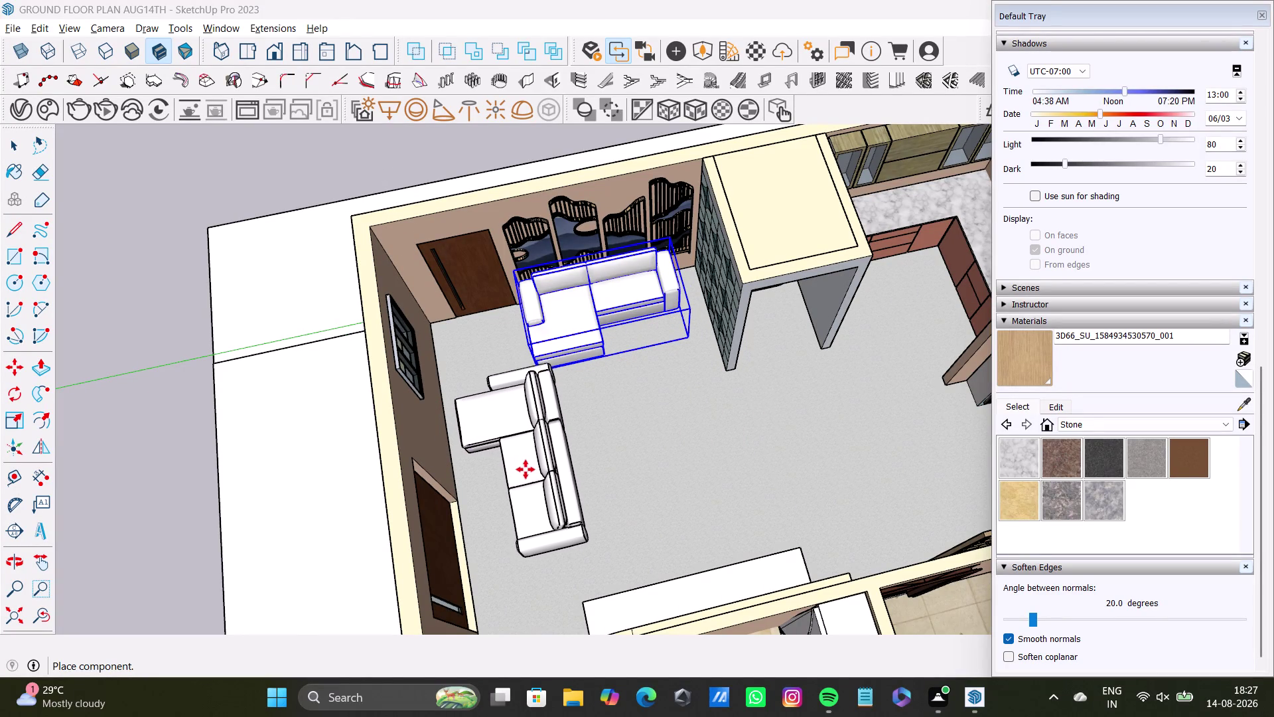
Stop placing sofa copies and select the L-shaped sofa on the left.
click(535, 474)
key(space)
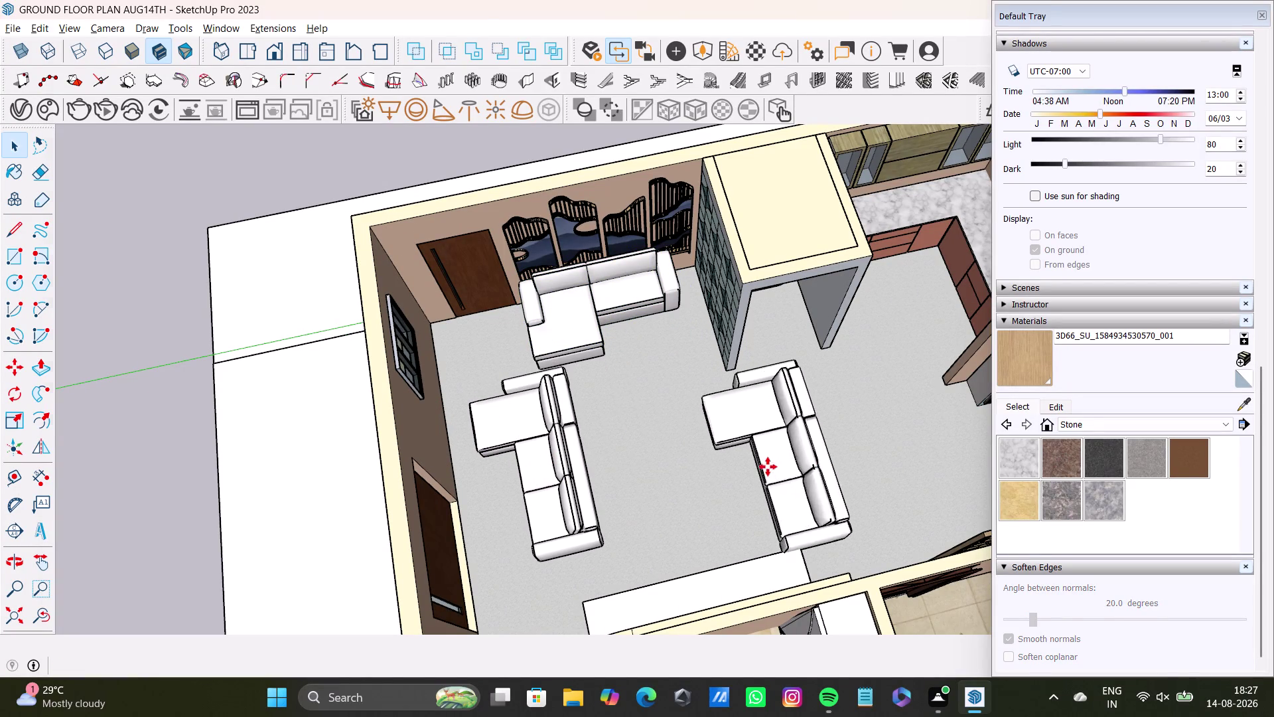
click(369, 16)
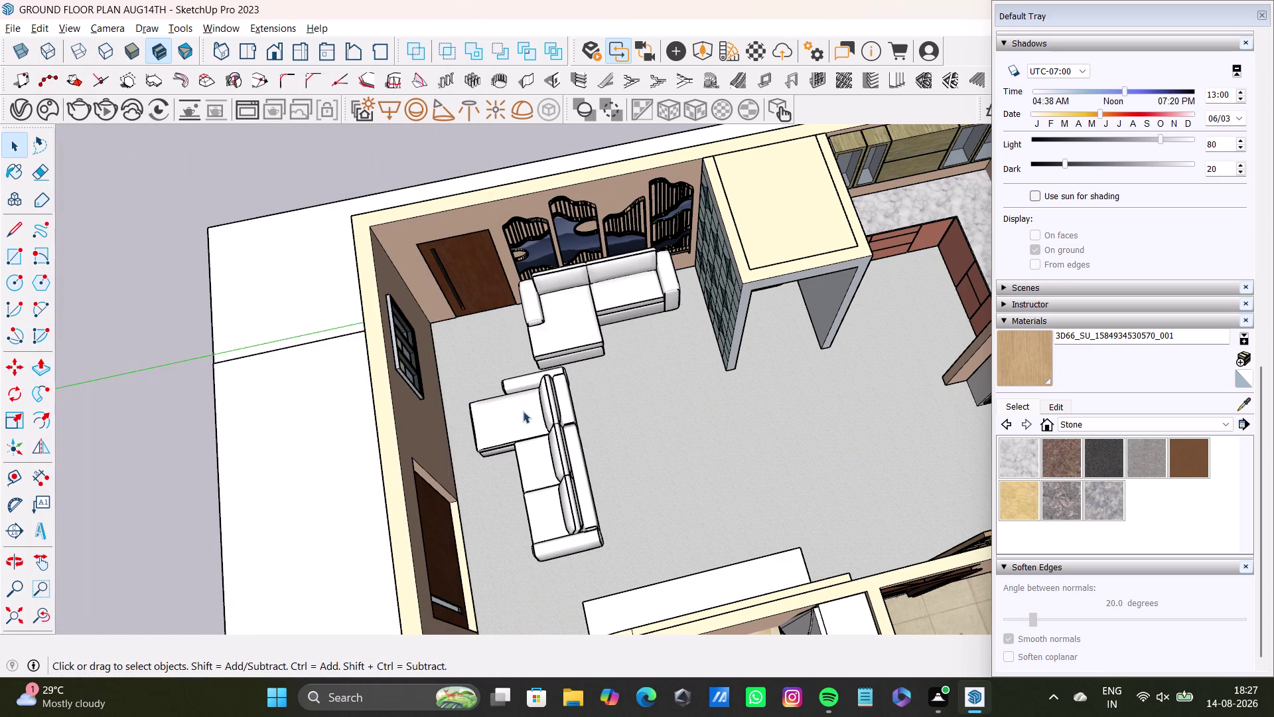
click(559, 436)
key(w)
scroll(up, 3)
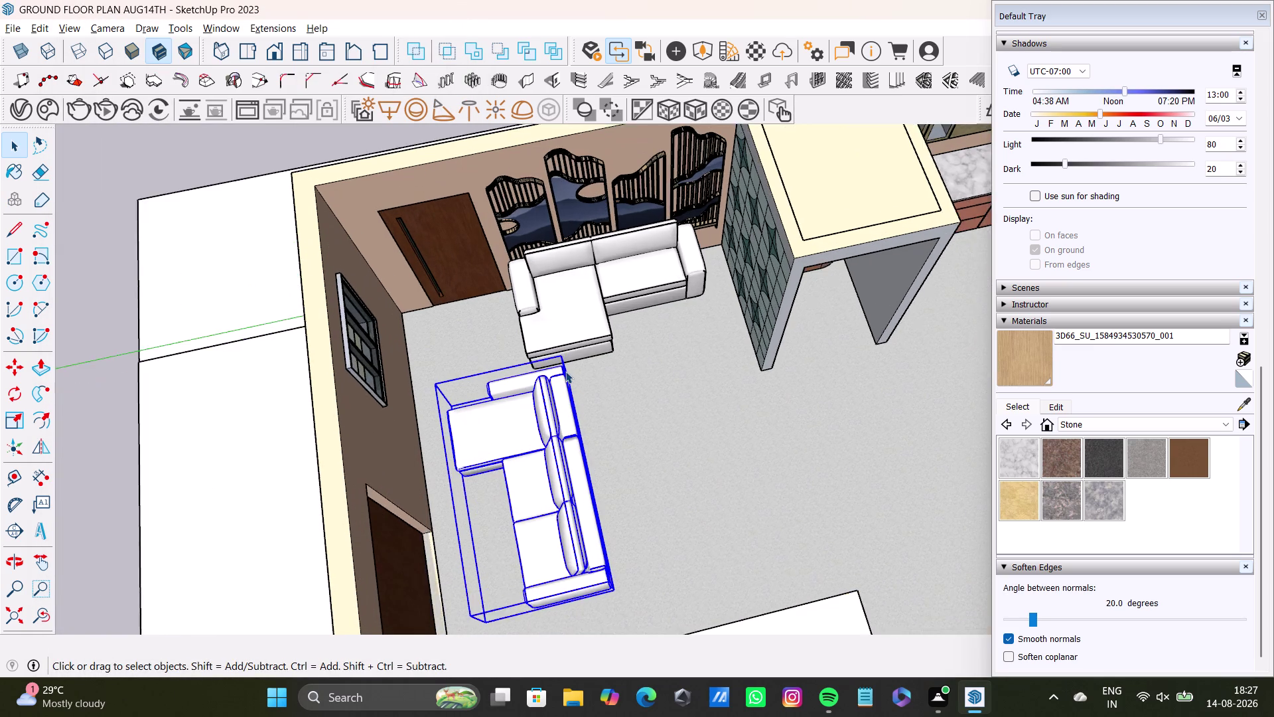
scroll(up, 3)
Rotate the L-shaped sofa 180° about its corner.
key(q)
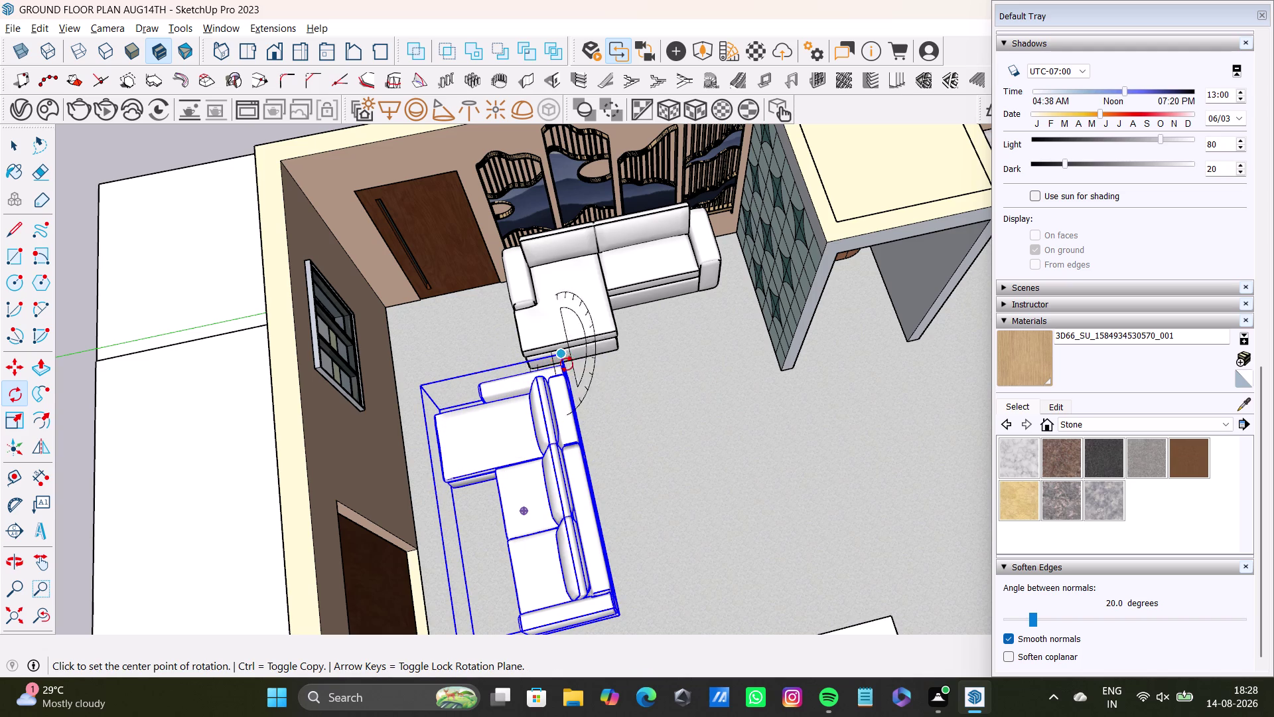
key(Up)
click(563, 358)
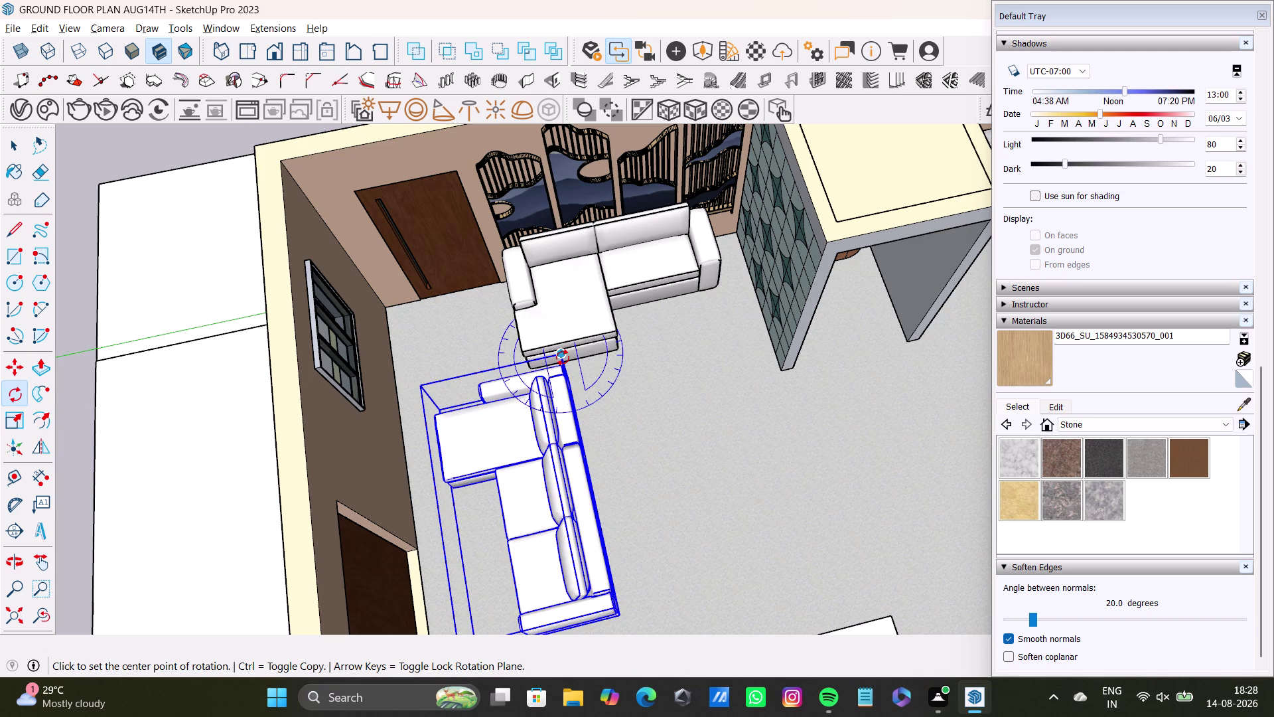
click(618, 609)
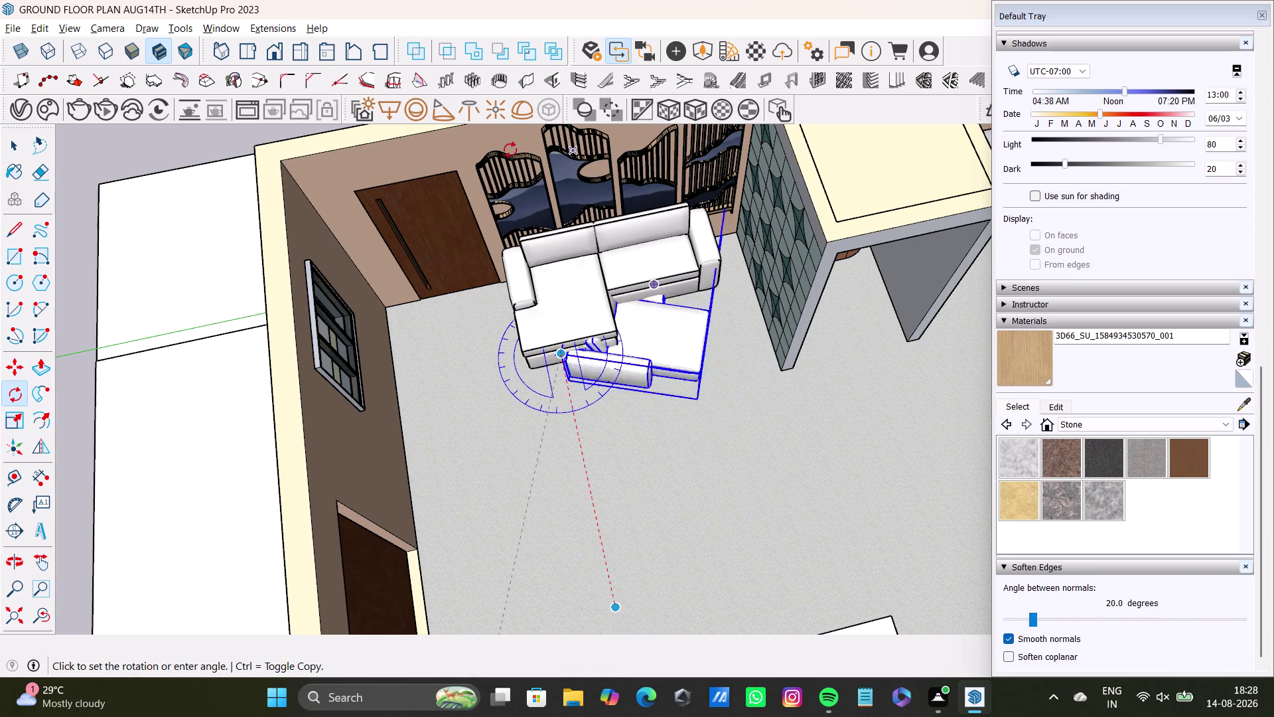
click(525, 199)
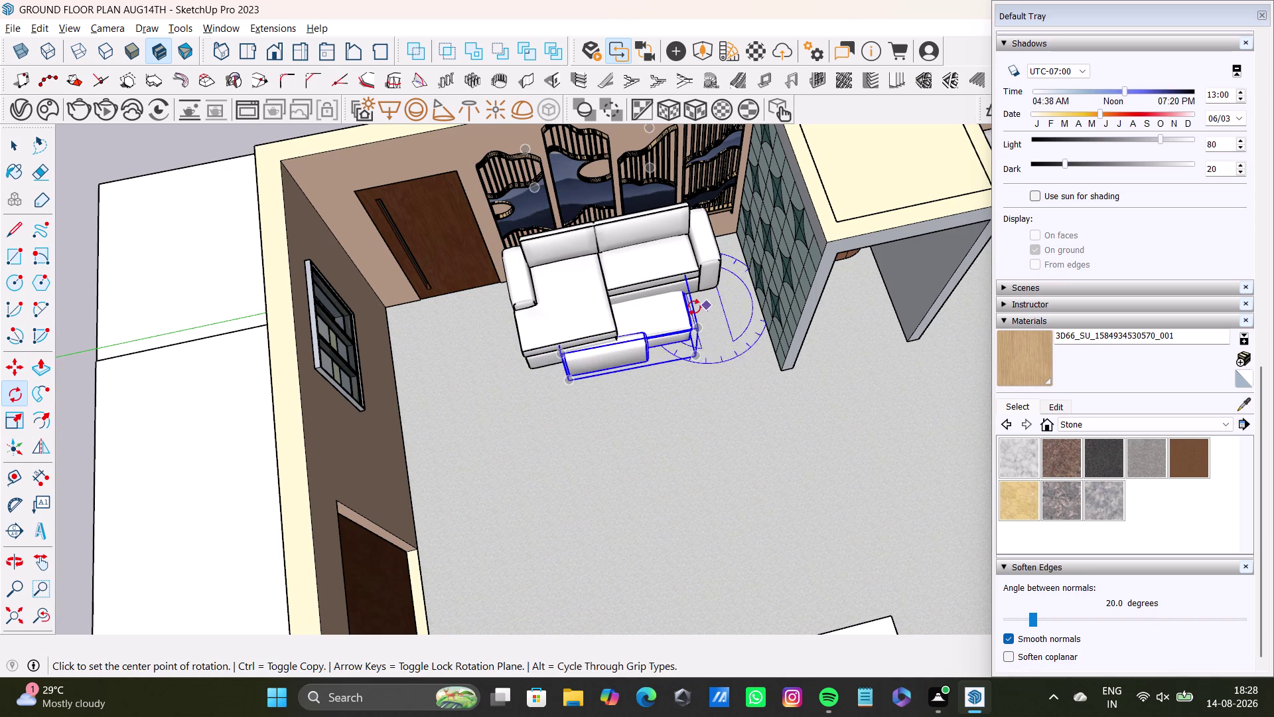
key(space)
Move the rotated sofa against the room's left wall.
key(m)
click(692, 357)
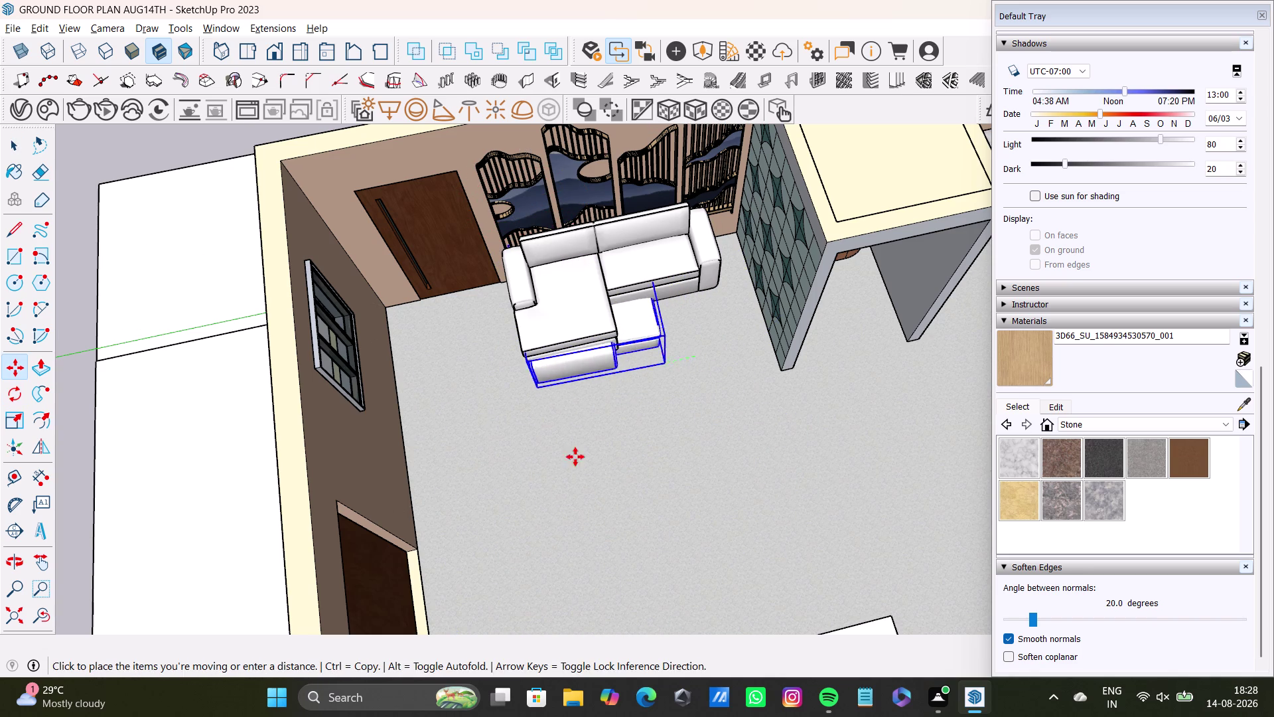
click(578, 575)
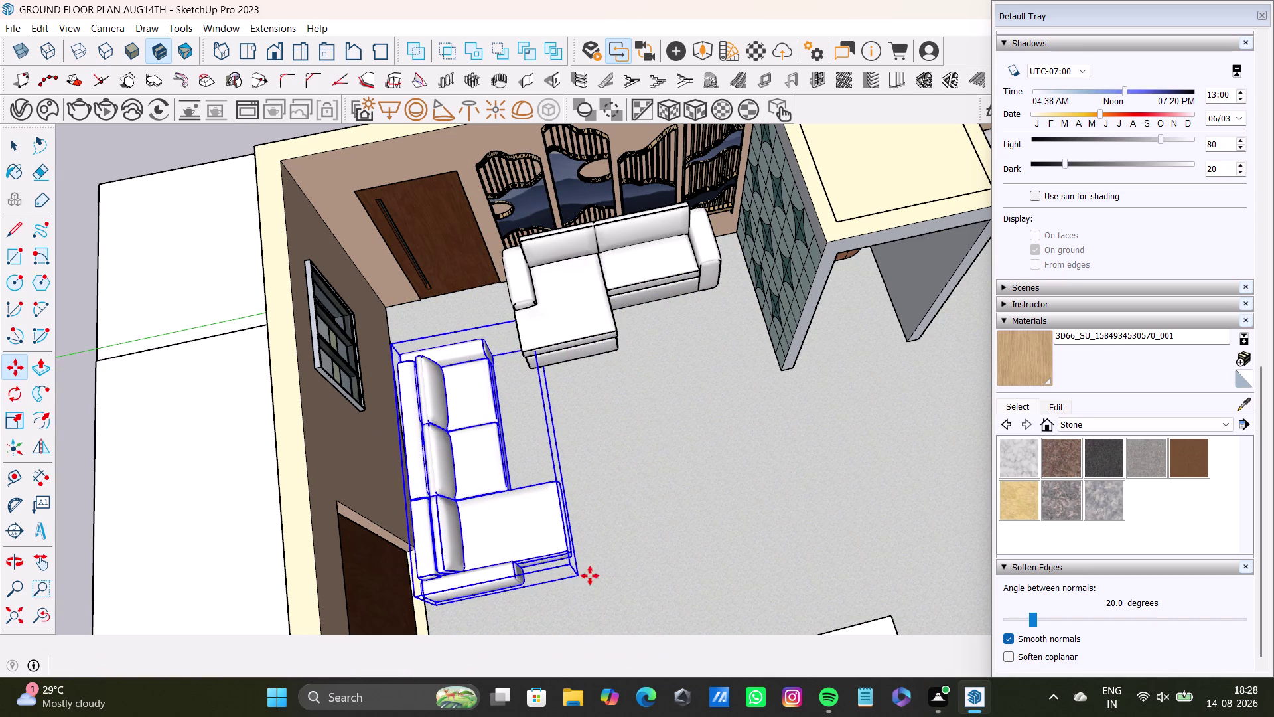
Orbit and zoom to a close overhead view of the sofa with the chaise.
middle_drag(616, 572, 393, 540)
middle_drag(522, 461, 621, 511)
middle_drag(636, 506, 404, 361)
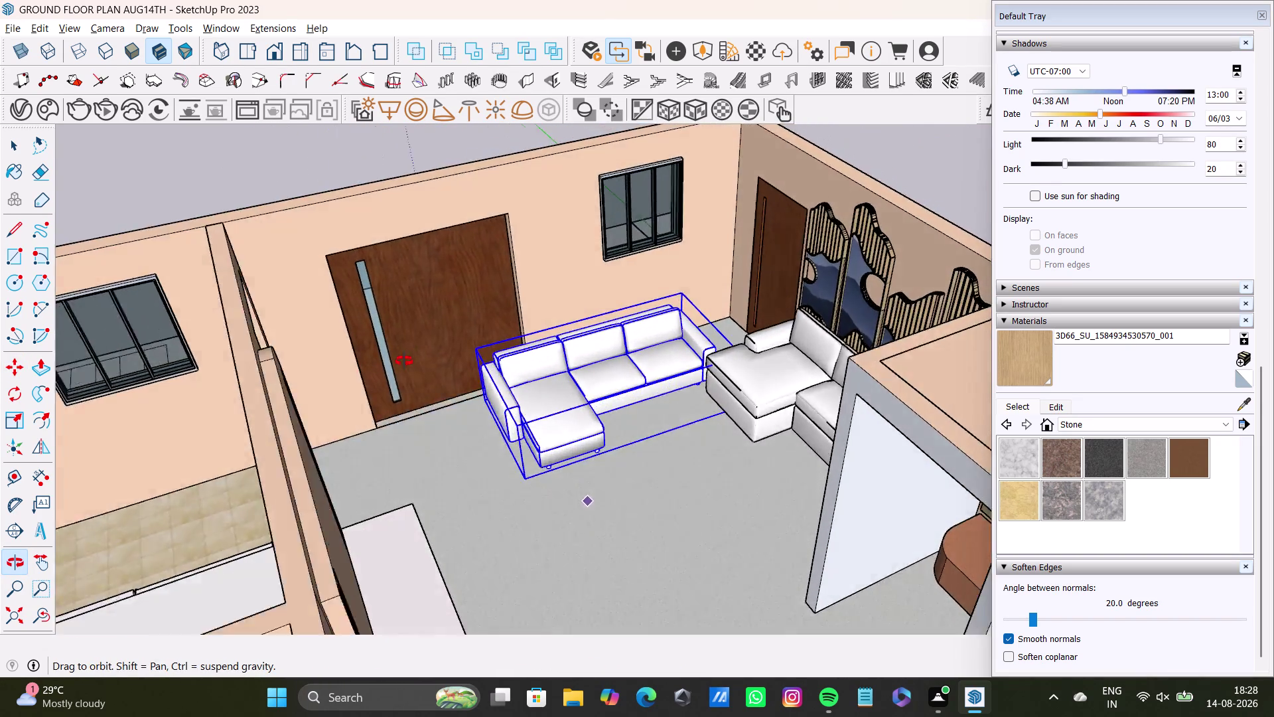
middle_drag(404, 361, 385, 367)
scroll(up, 3)
middle_drag(681, 411, 737, 457)
middle_drag(722, 462, 698, 479)
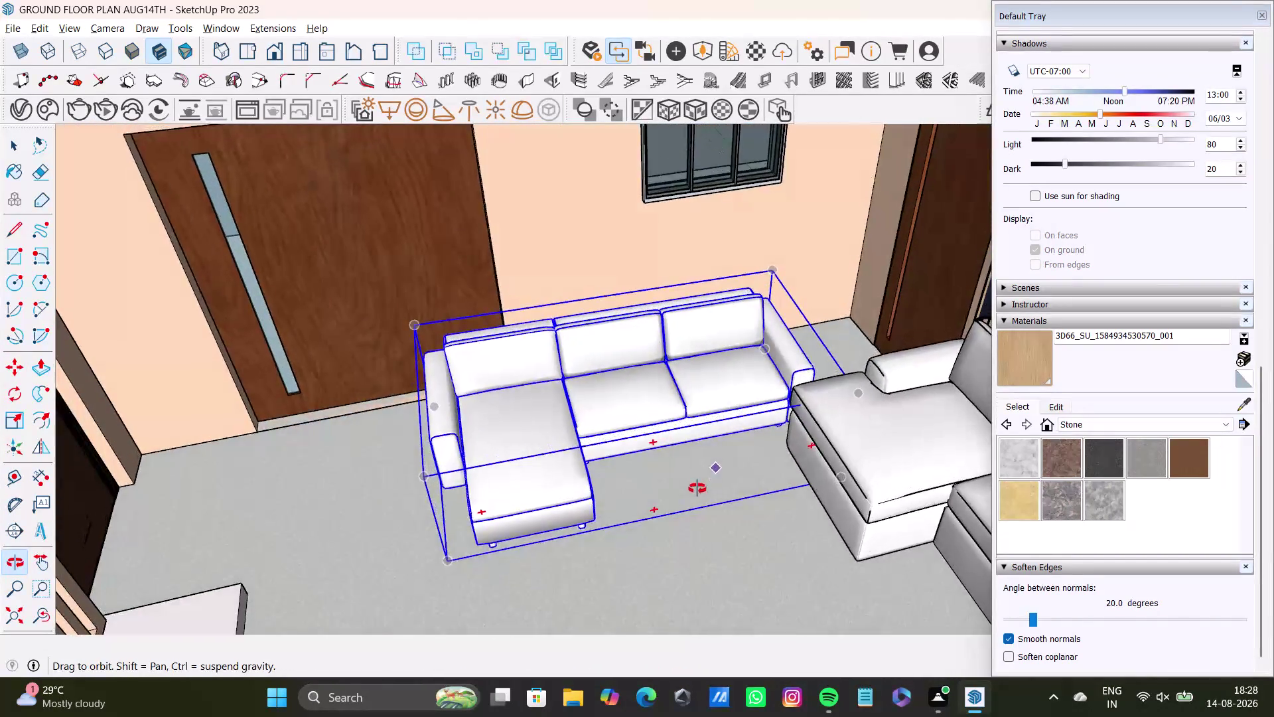
middle_drag(699, 478, 685, 588)
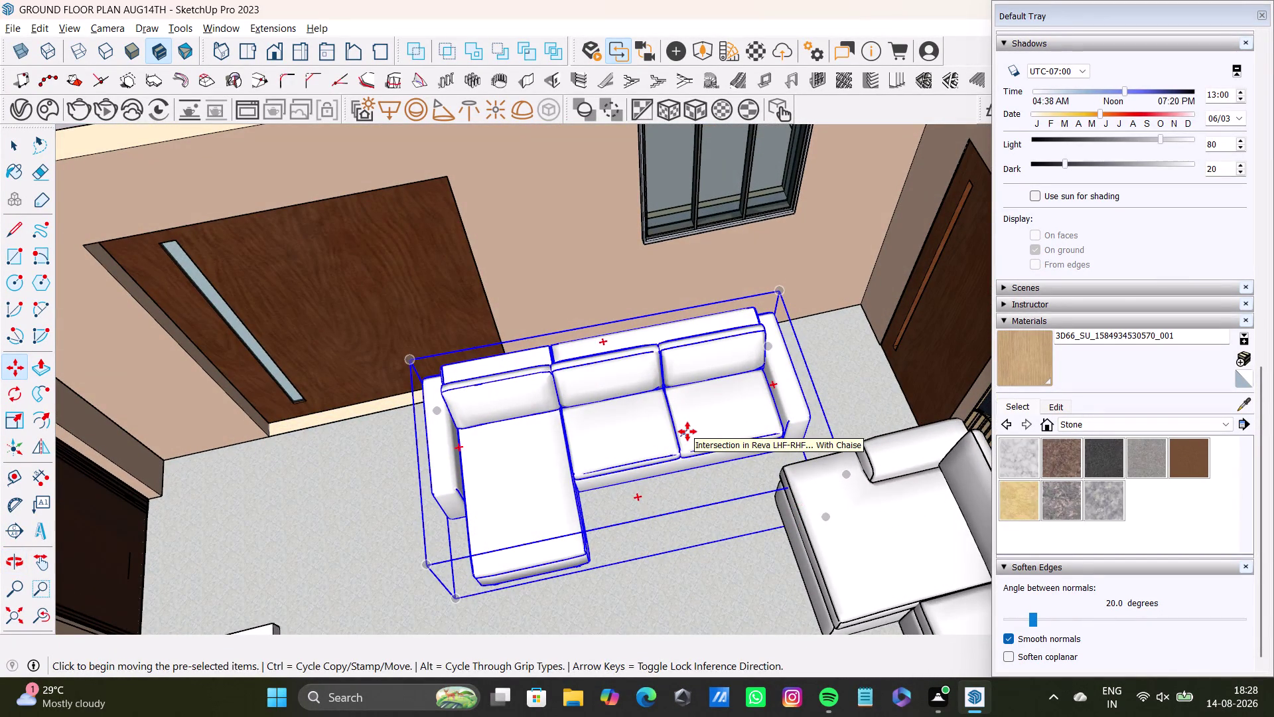
scroll(down, 3)
middle_drag(757, 486, 777, 331)
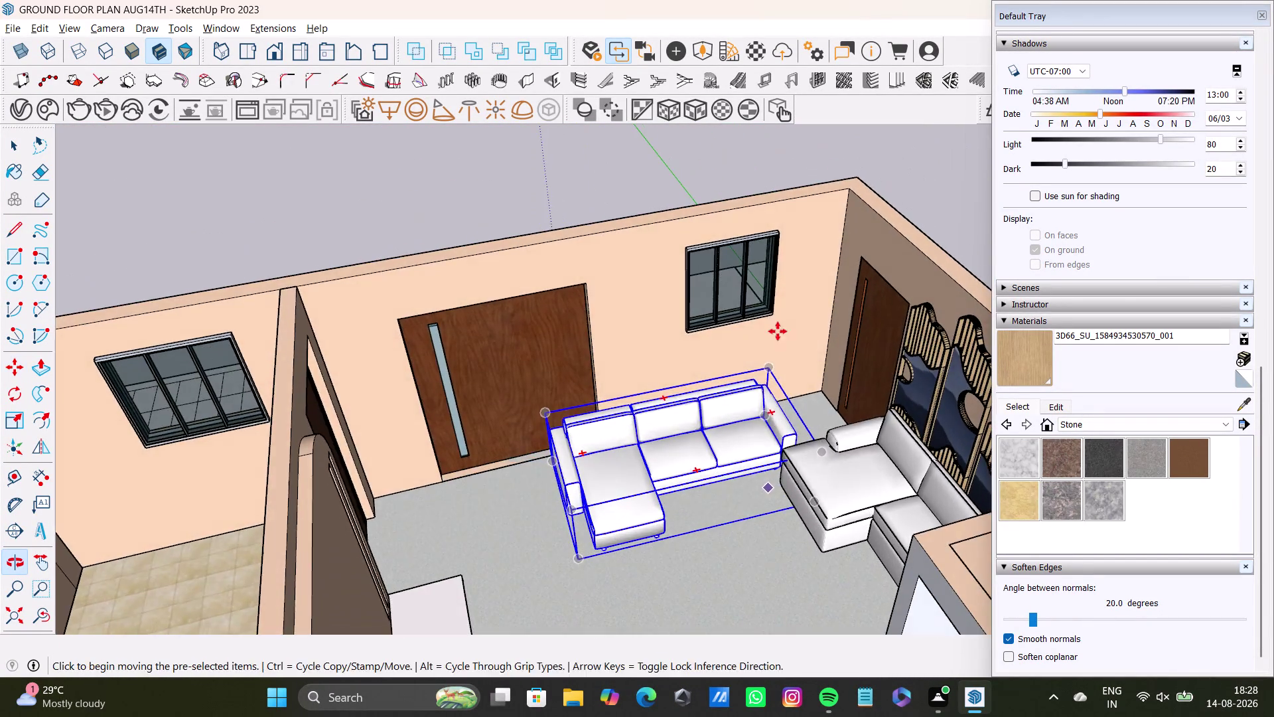
middle_drag(793, 429, 1004, 508)
scroll(up, 3)
key(space)
Drill into the sofa group and delete its chaise section.
triple_click(620, 497)
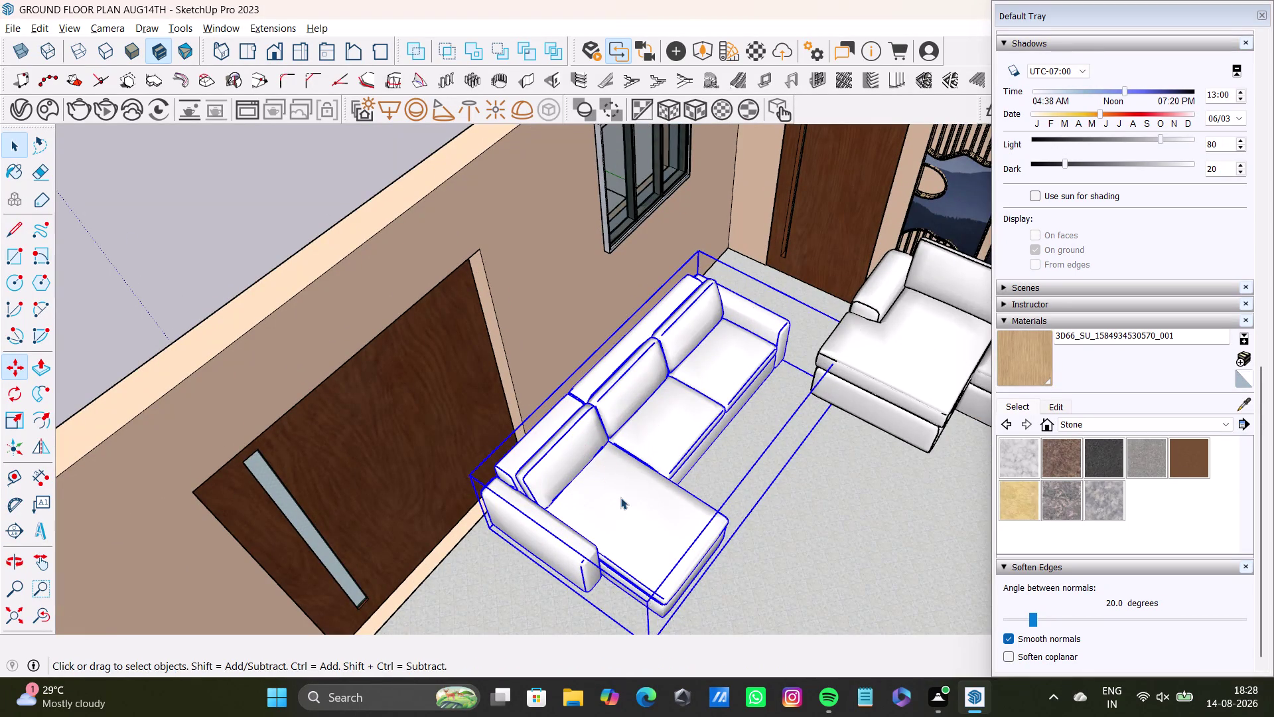
click(620, 497)
click(621, 497)
click(630, 501)
click(647, 550)
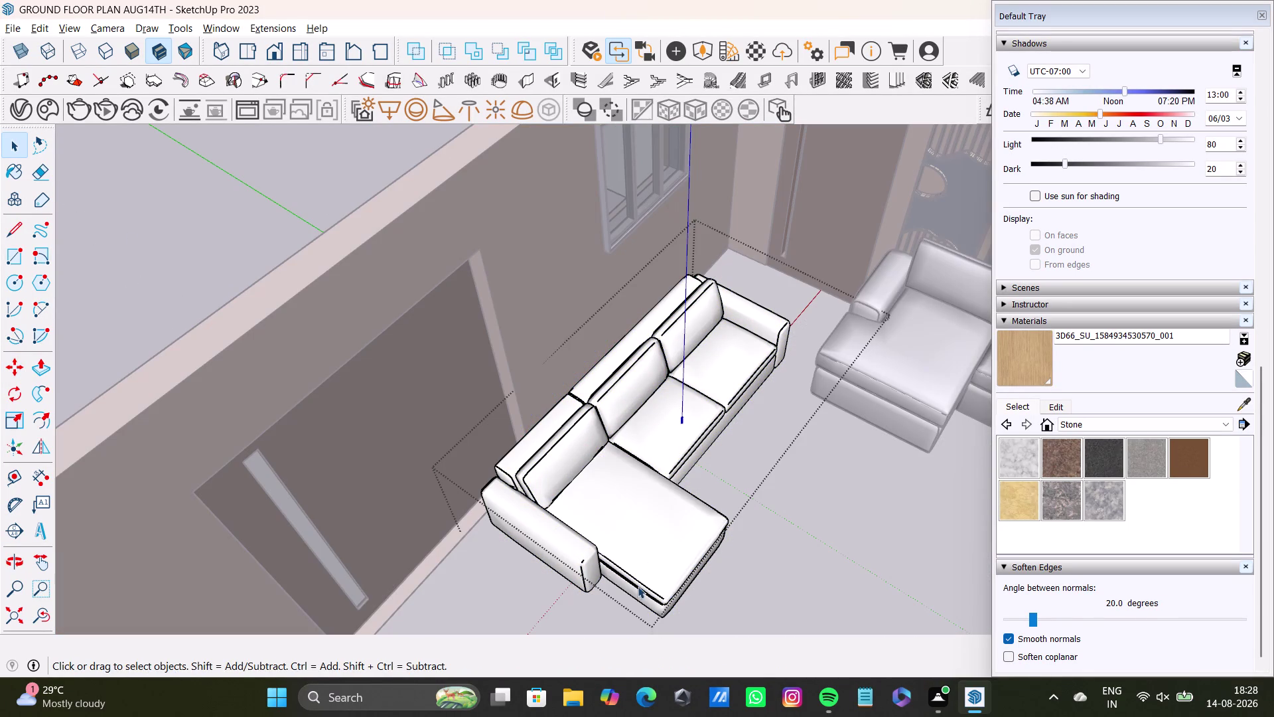
triple_click(636, 589)
double_click(566, 554)
double_click(545, 458)
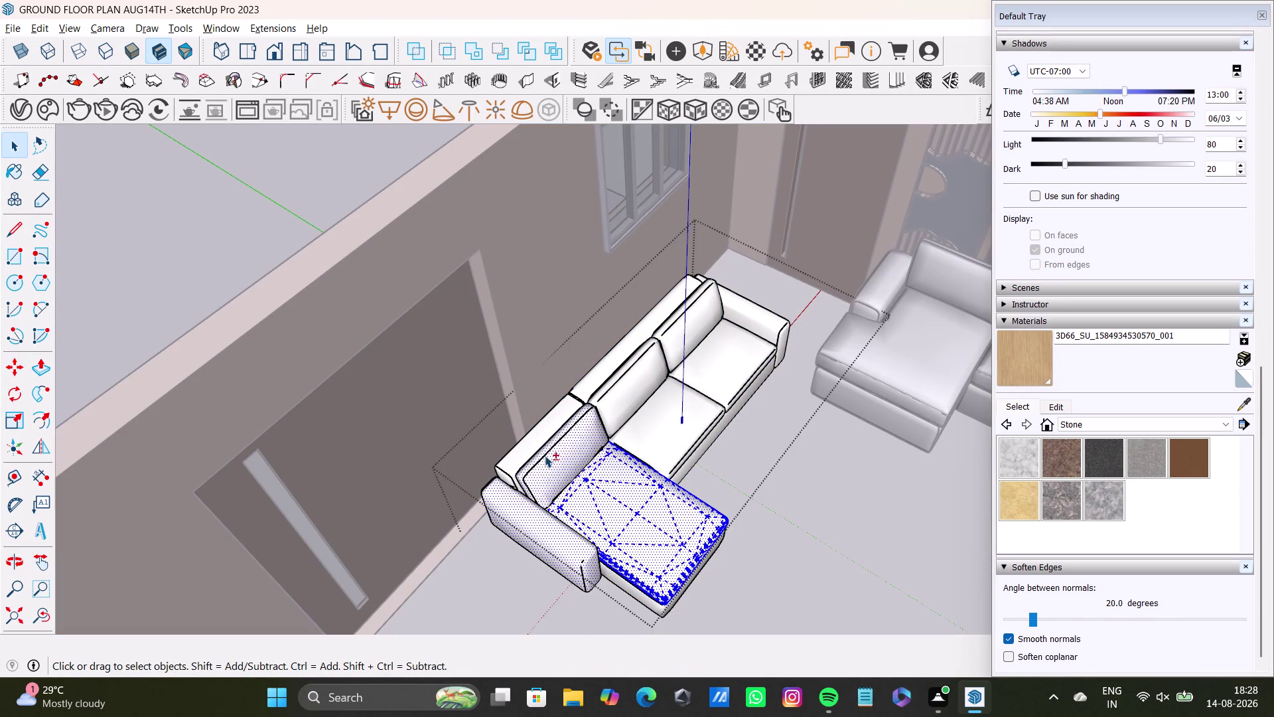
double_click(531, 443)
double_click(549, 458)
double_click(659, 606)
key(Delete)
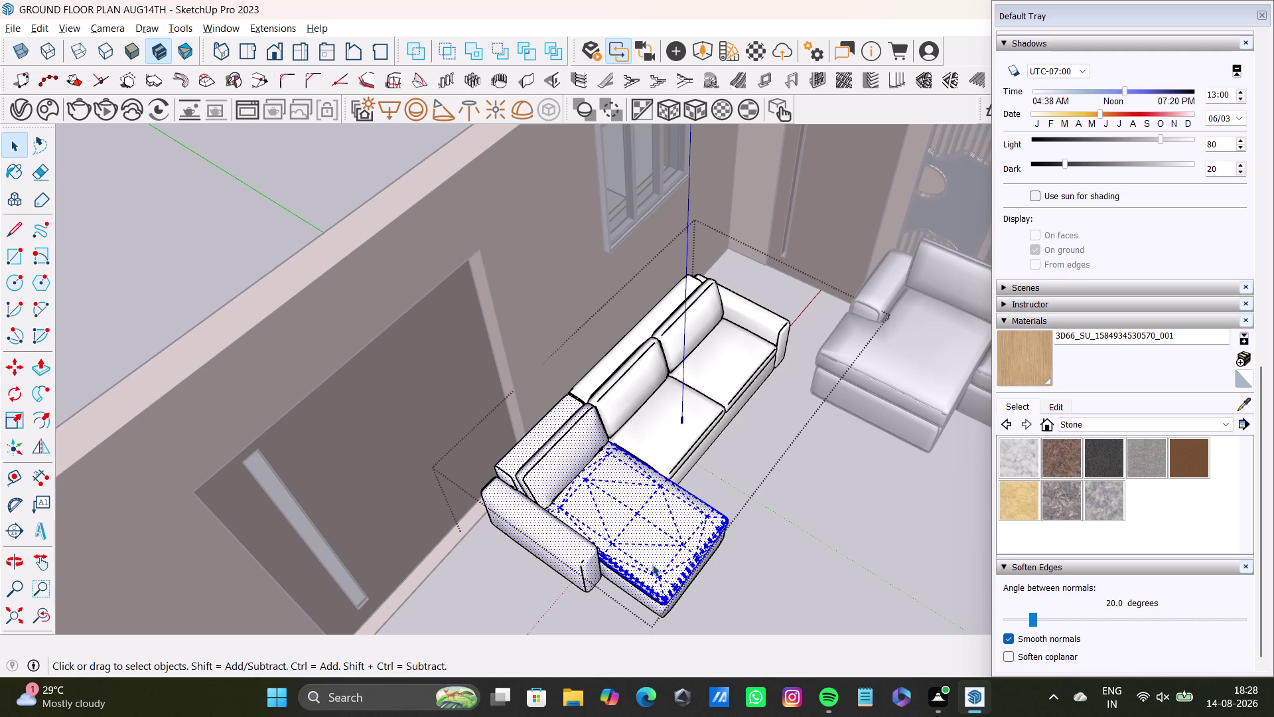
key(Delete)
Box-select and delete the leftover stray legs on the floor.
scroll(up, 3)
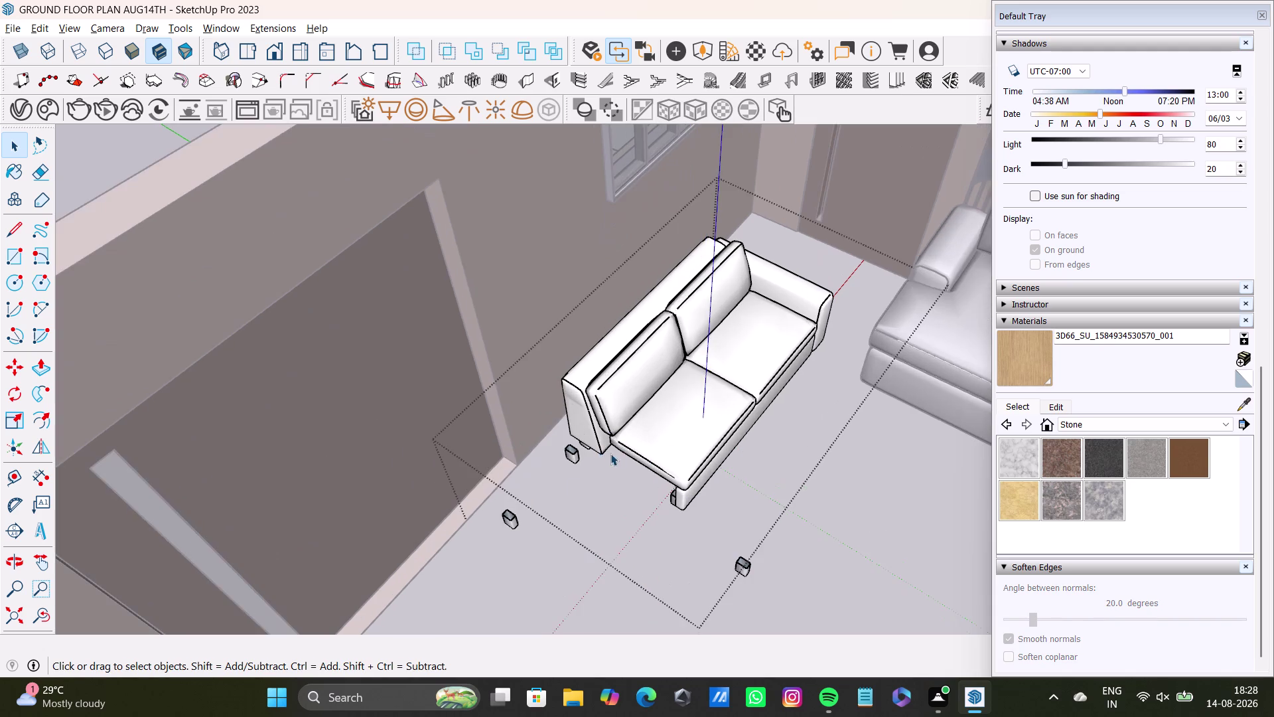
middle_drag(610, 454, 607, 348)
drag(539, 350, 771, 553)
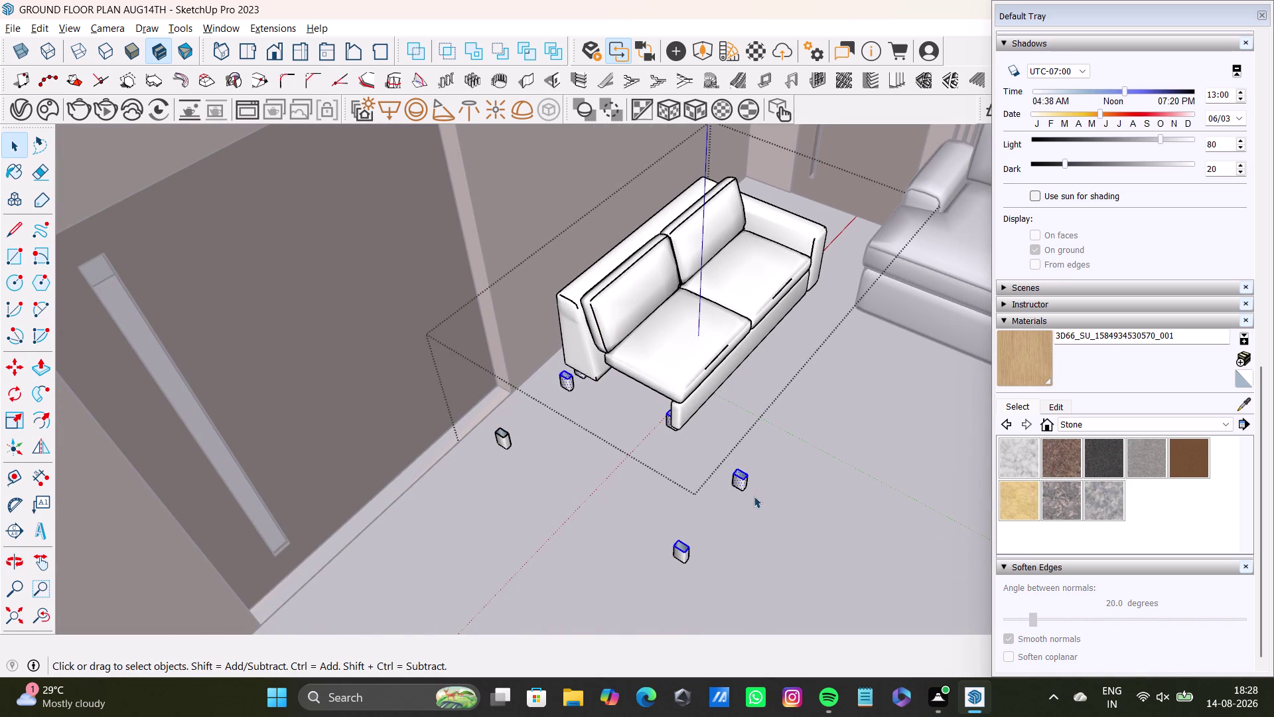
key(Delete)
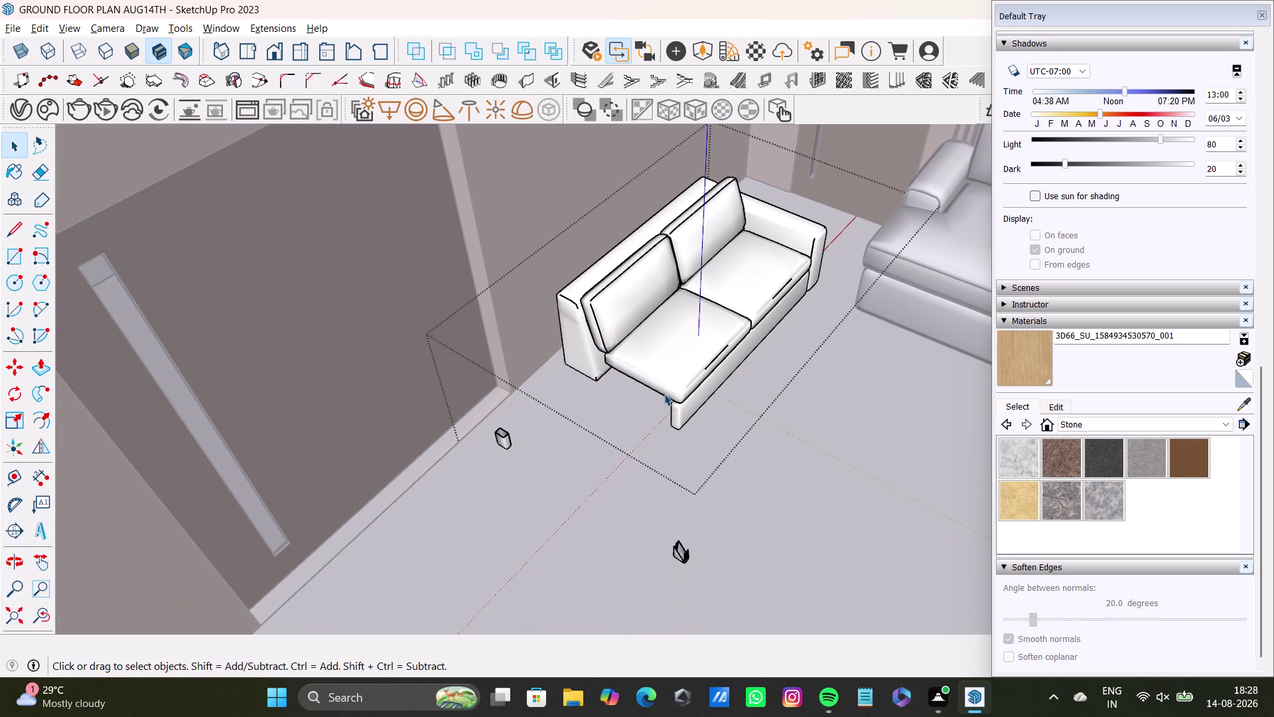
drag(476, 426, 723, 629)
key(Delete)
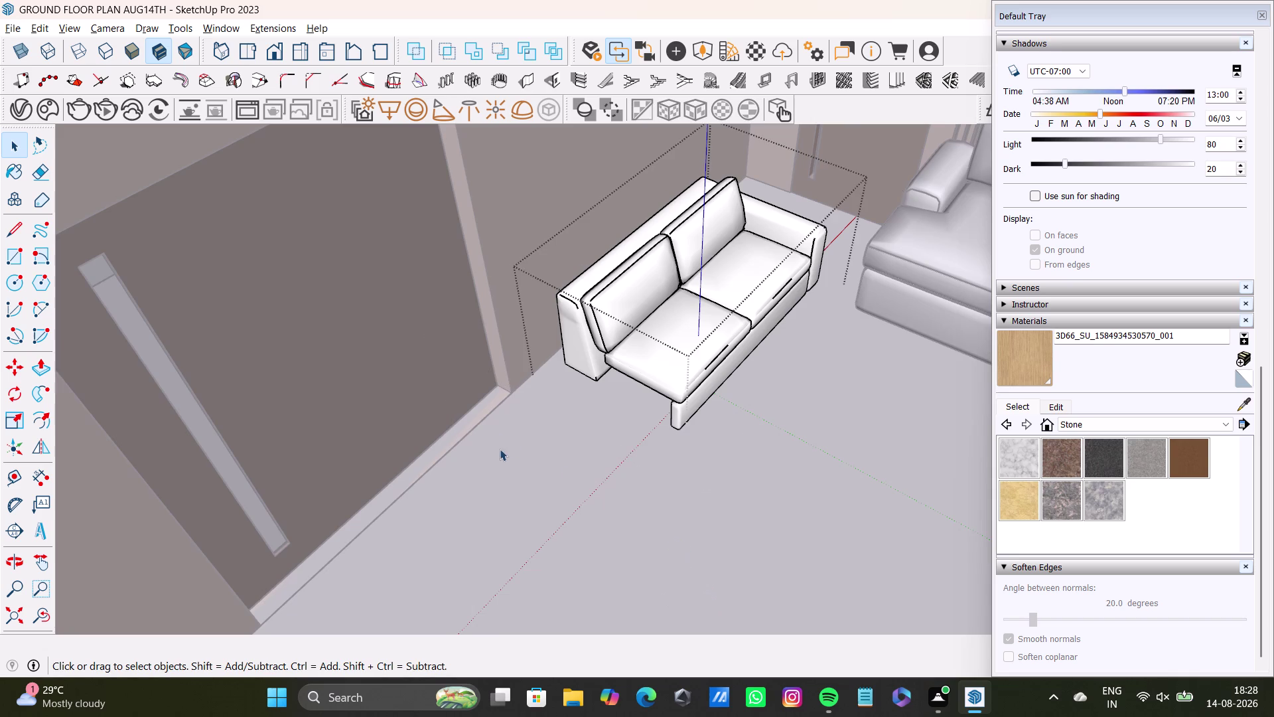
Orbit back out over the room and exit the sofa's editing context.
scroll(down, 3)
scroll(up, 3)
key(space)
click(788, 468)
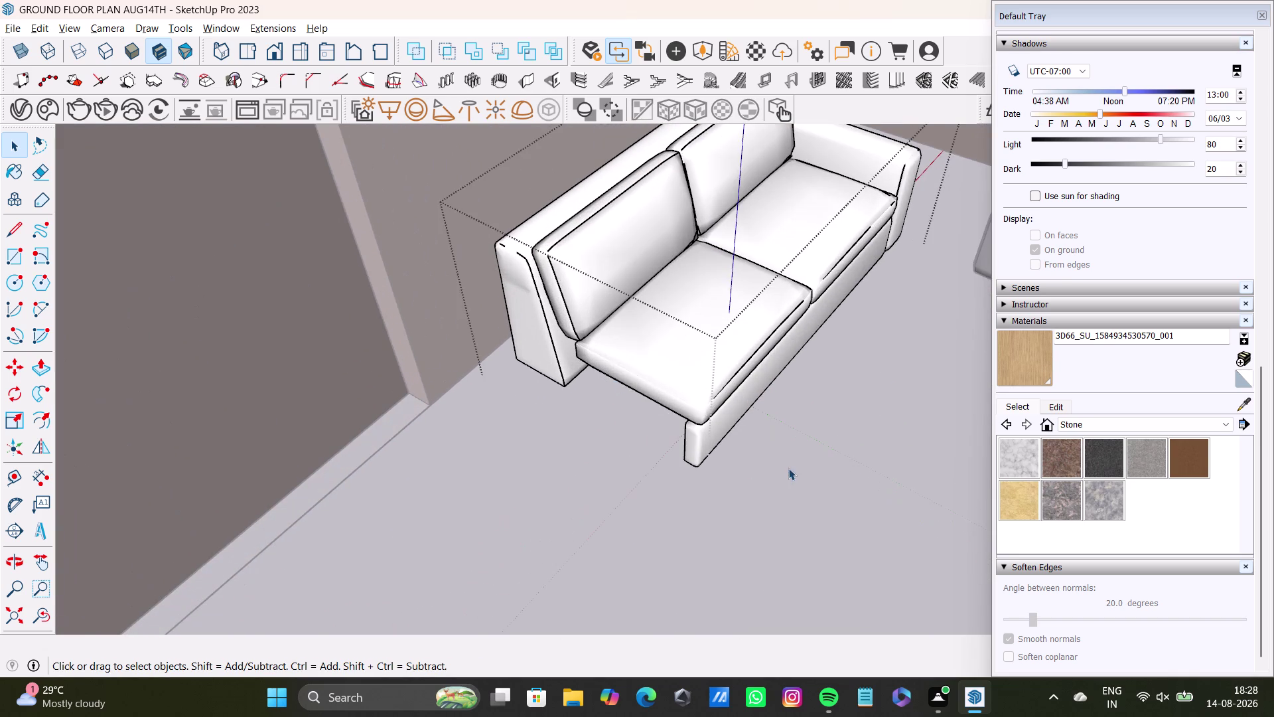
scroll(up, 3)
middle_drag(705, 428, 527, 572)
scroll(down, 3)
scroll(up, 3)
middle_drag(534, 513, 466, 484)
click(468, 469)
key(m)
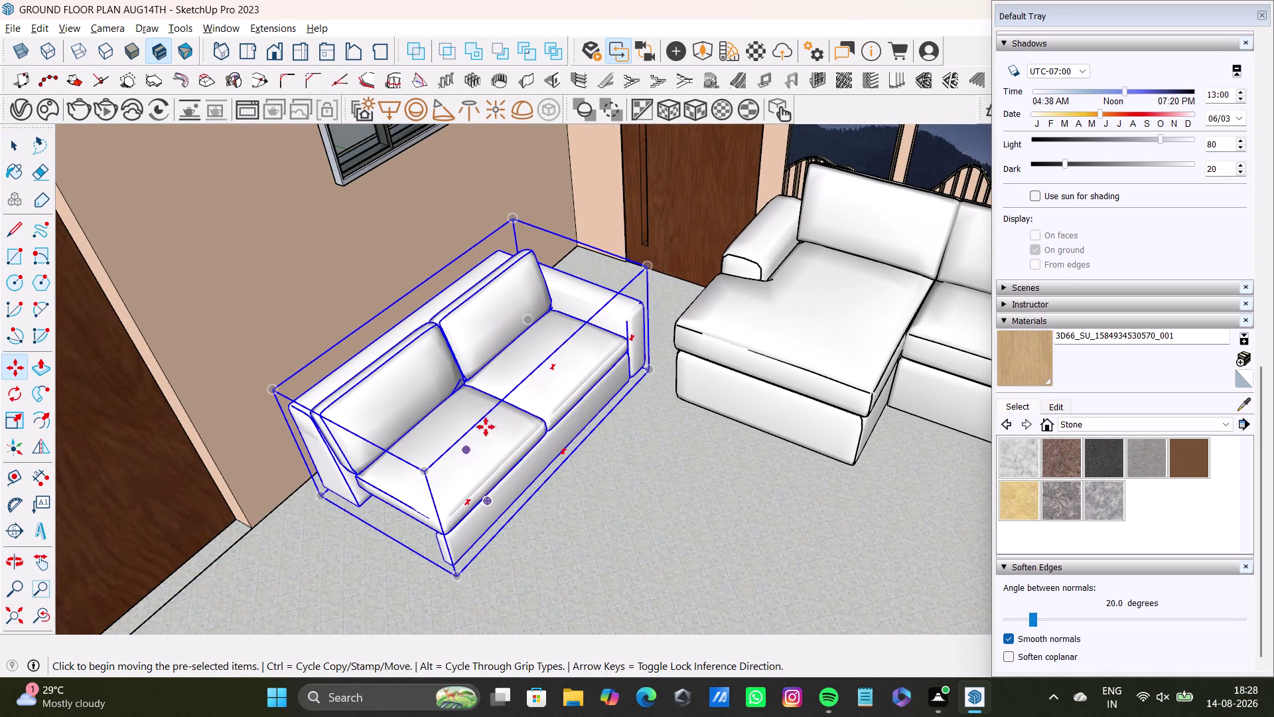
Reposition the two-seater and shrink it by dragging its Scale grips.
click(495, 388)
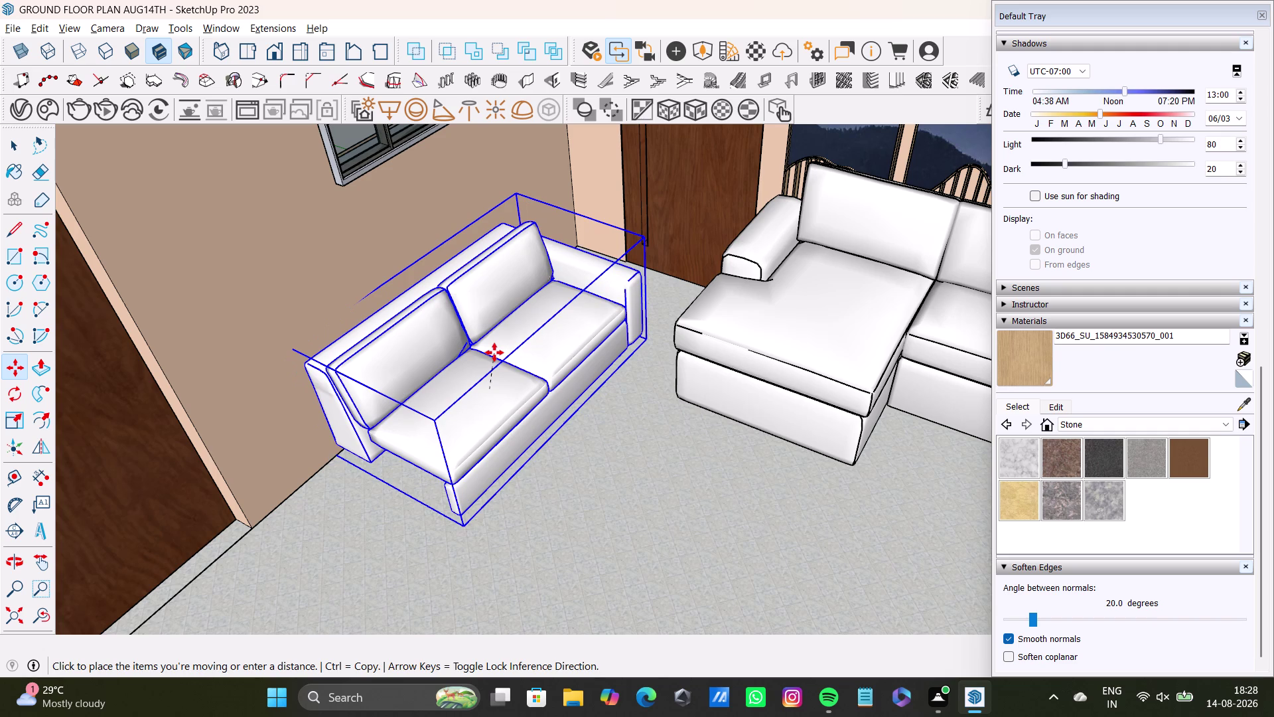
click(500, 359)
key(s)
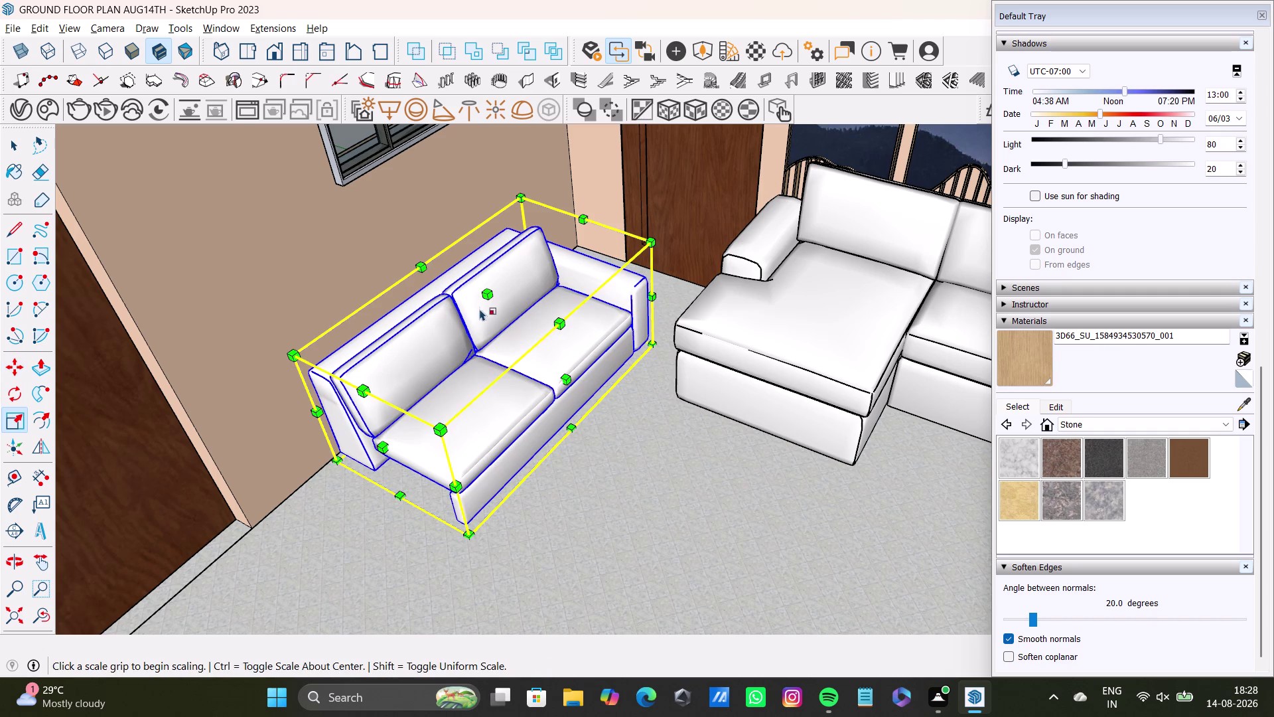
drag(483, 291, 472, 238)
drag(374, 421, 341, 430)
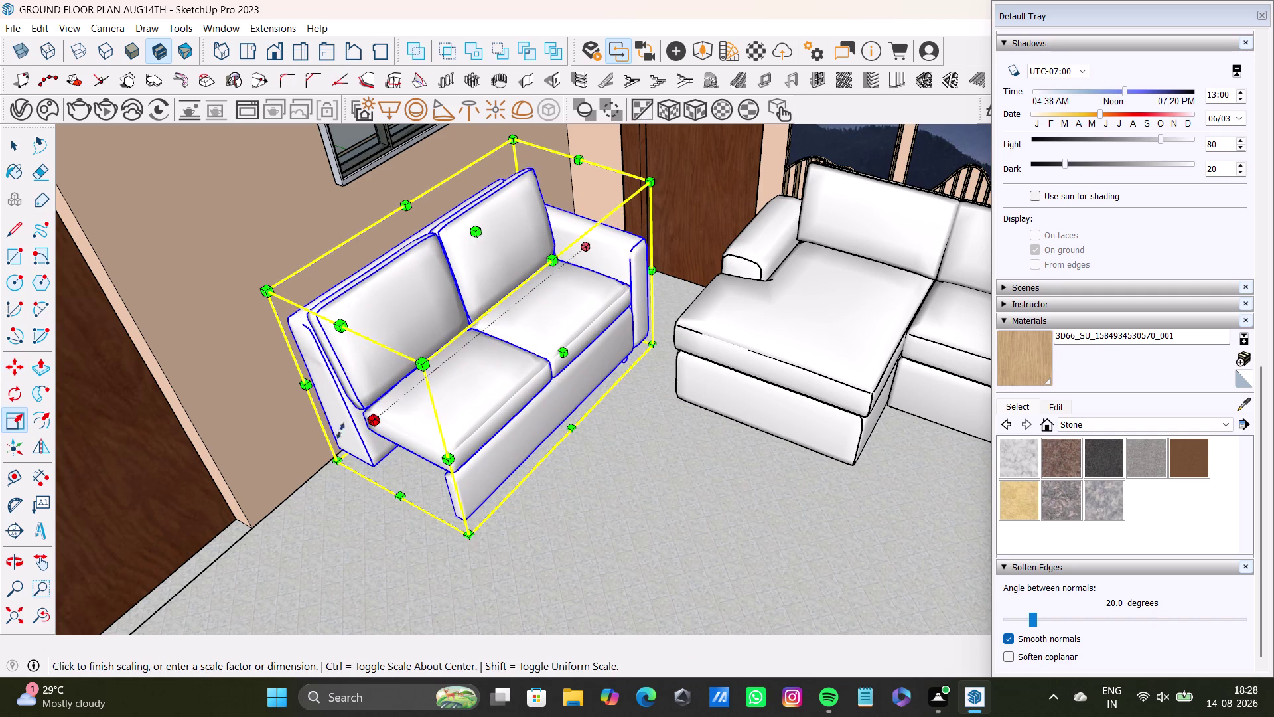
drag(340, 431, 287, 457)
Orbit around the sofa to check its fit and shrink it further.
middle_drag(446, 430, 460, 523)
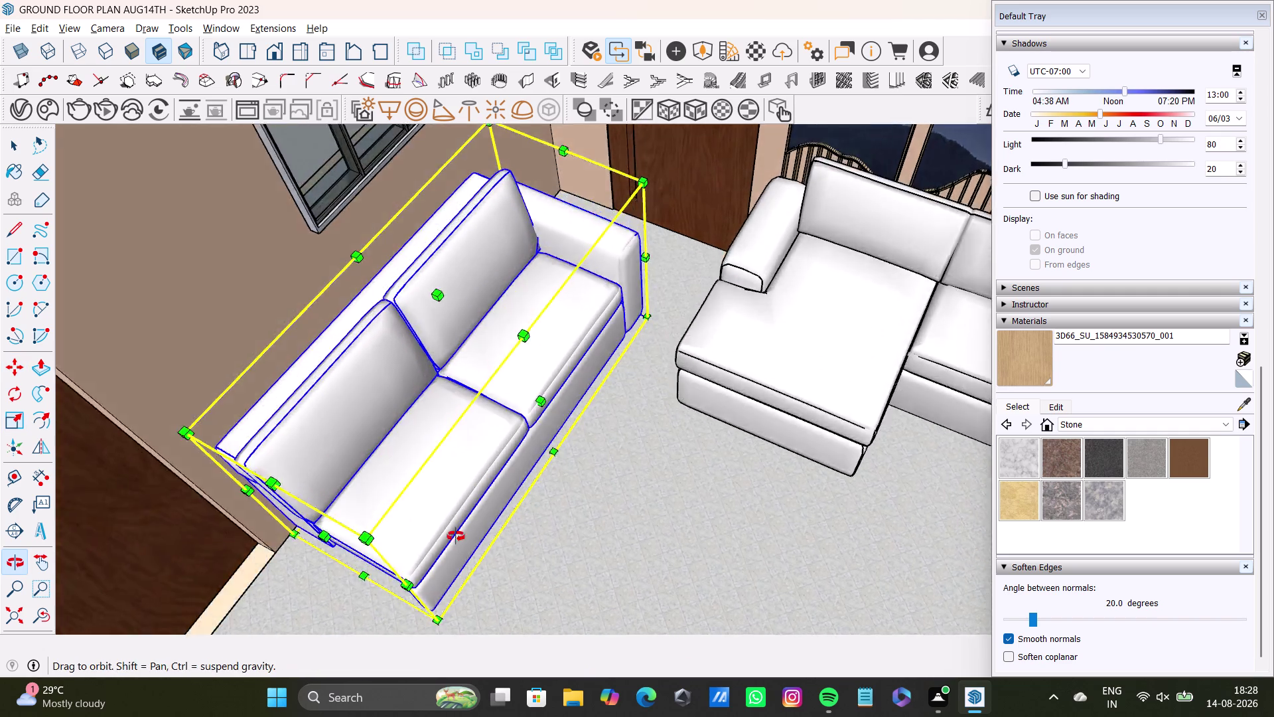
middle_drag(461, 523, 221, 521)
scroll(up, 3)
scroll(down, 3)
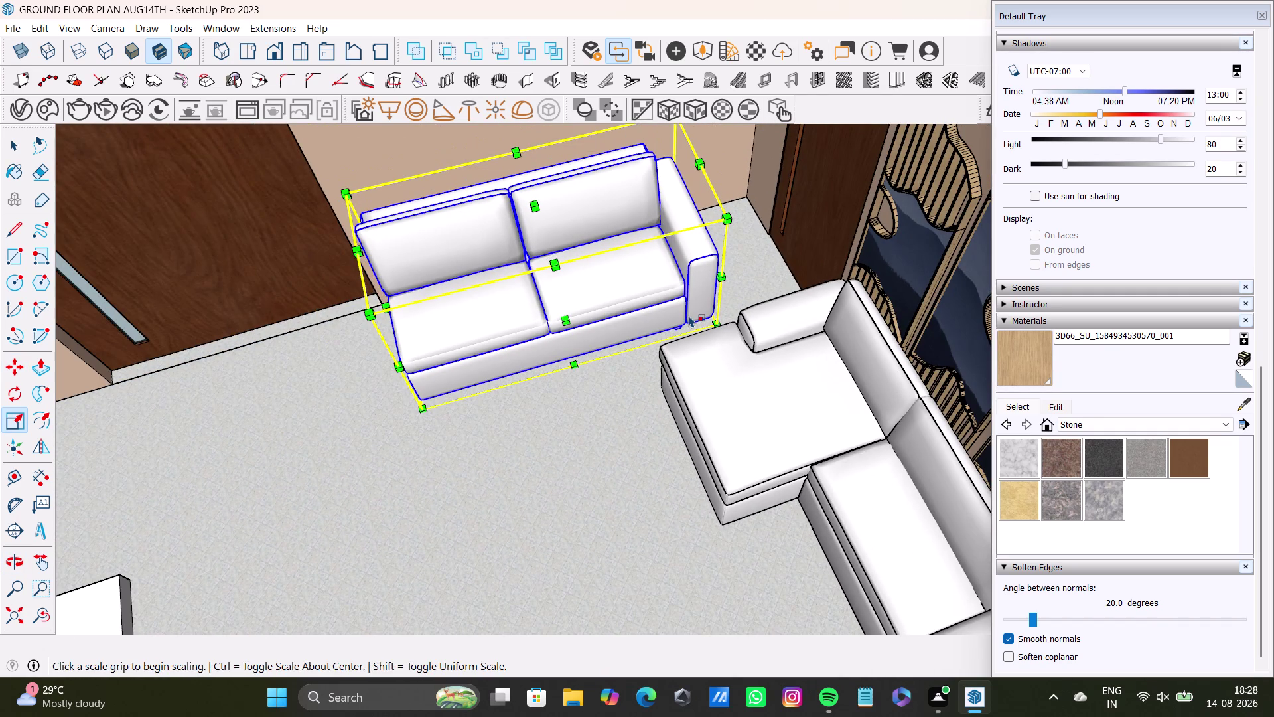
middle_drag(733, 348, 721, 389)
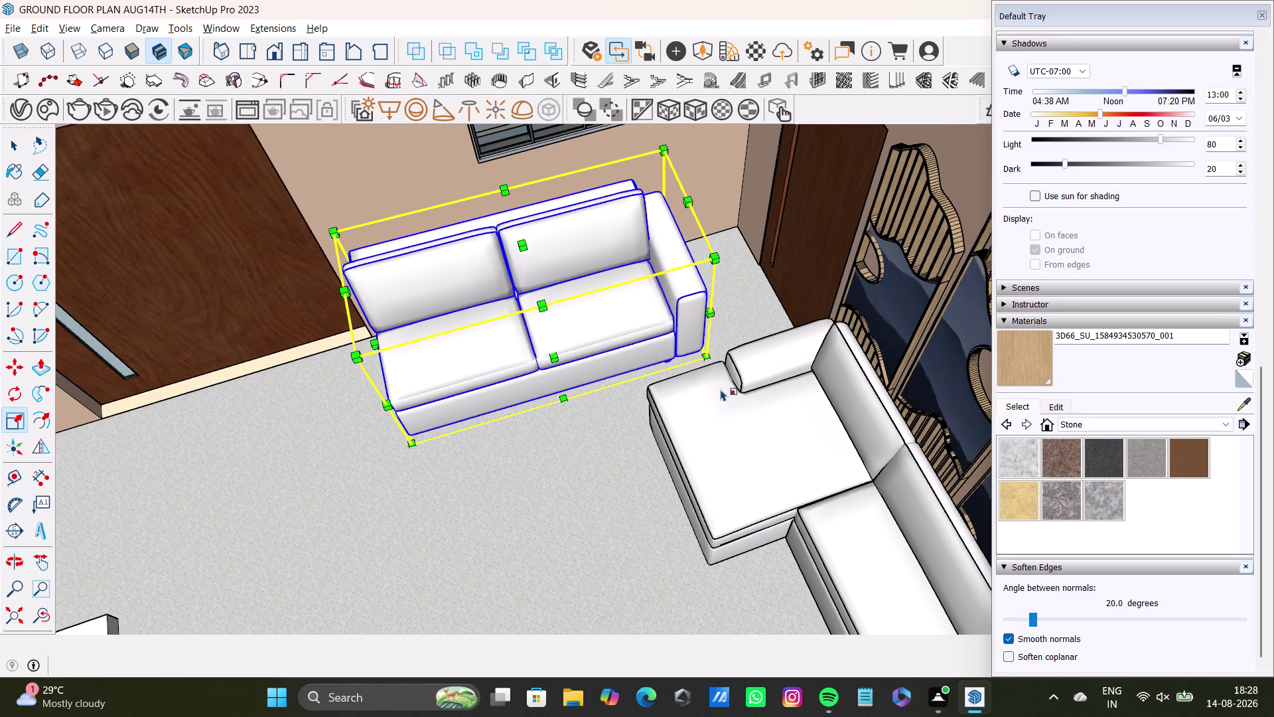
middle_drag(771, 405, 441, 411)
scroll(up, 3)
middle_drag(784, 298, 832, 310)
drag(735, 343, 645, 307)
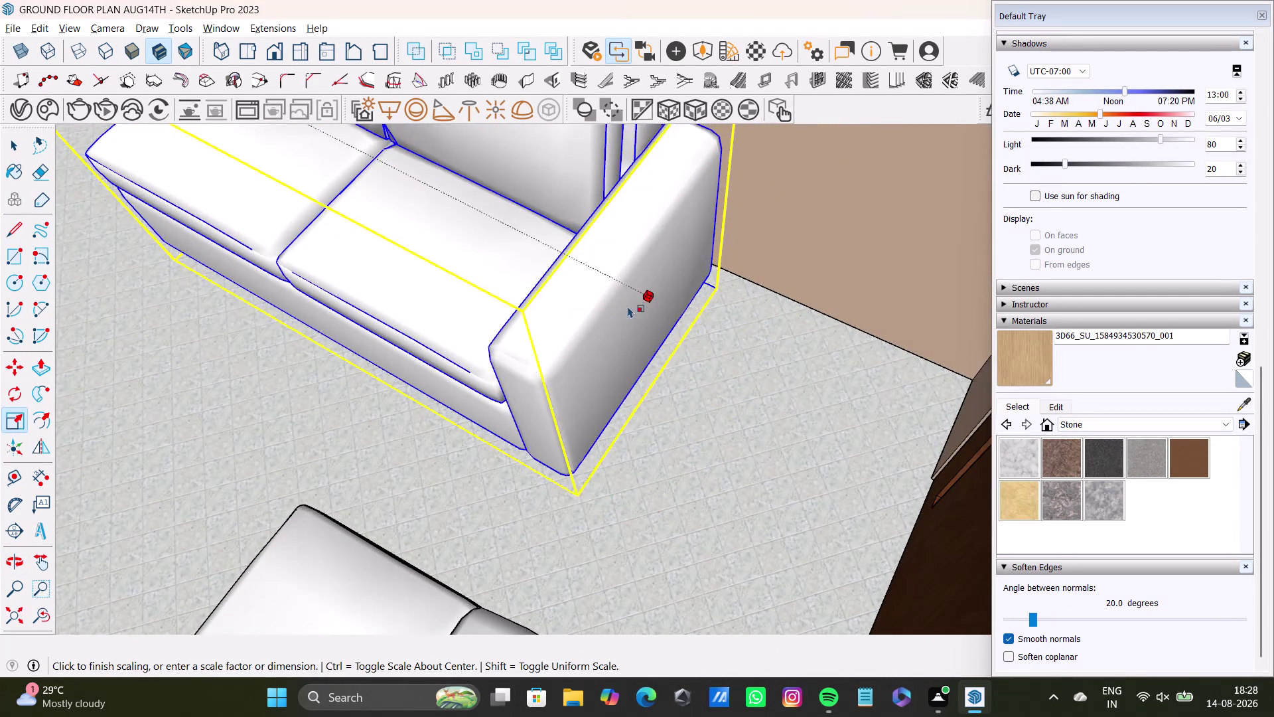
Orbit out over the living room to view the resized sofa in place.
key(space)
scroll(down, 3)
middle_drag(613, 328, 882, 329)
middle_drag(847, 329, 1133, 344)
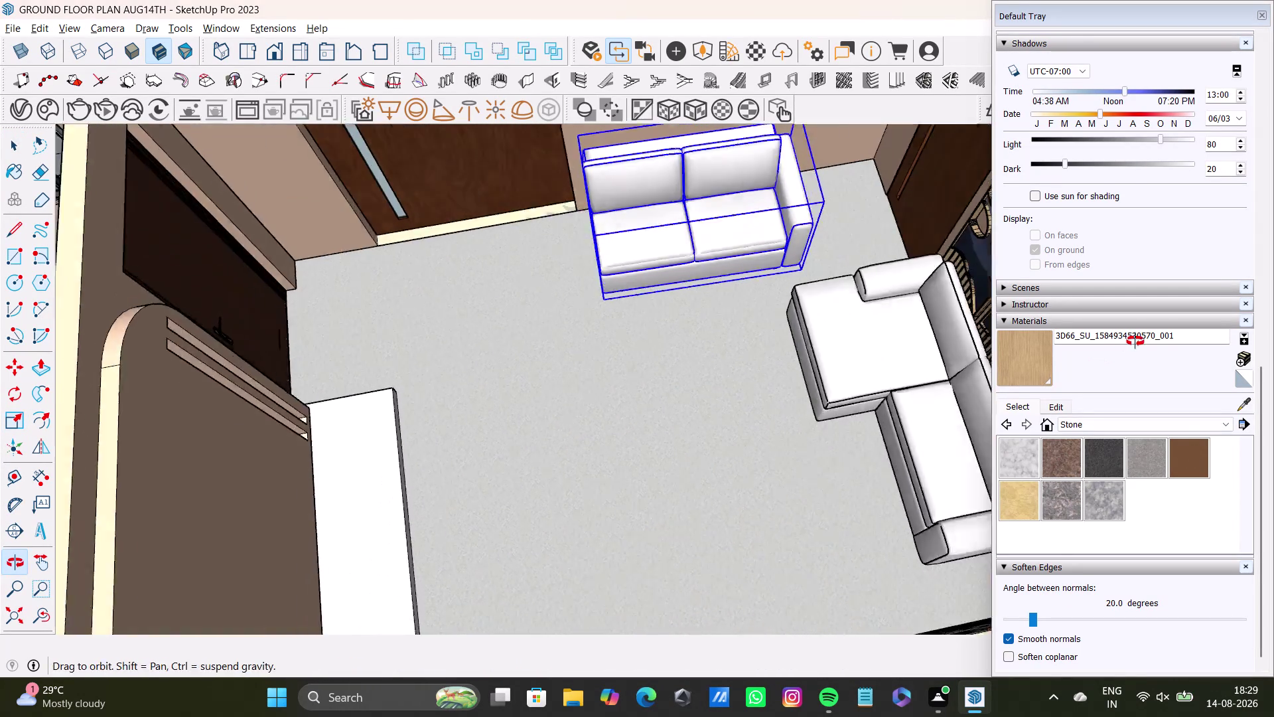
middle_drag(1133, 344, 1135, 341)
middle_drag(683, 364, 976, 213)
key(space)
scroll(down, 3)
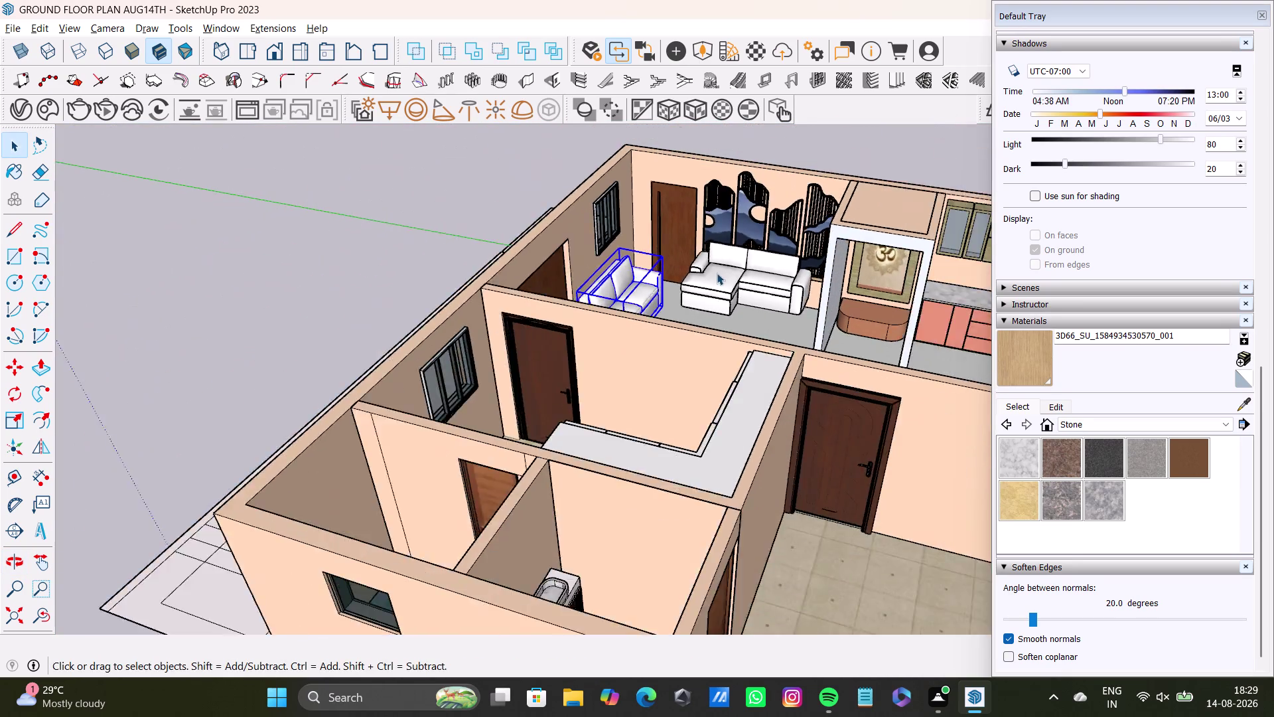
scroll(down, 3)
click(491, 205)
key(space)
scroll(down, 3)
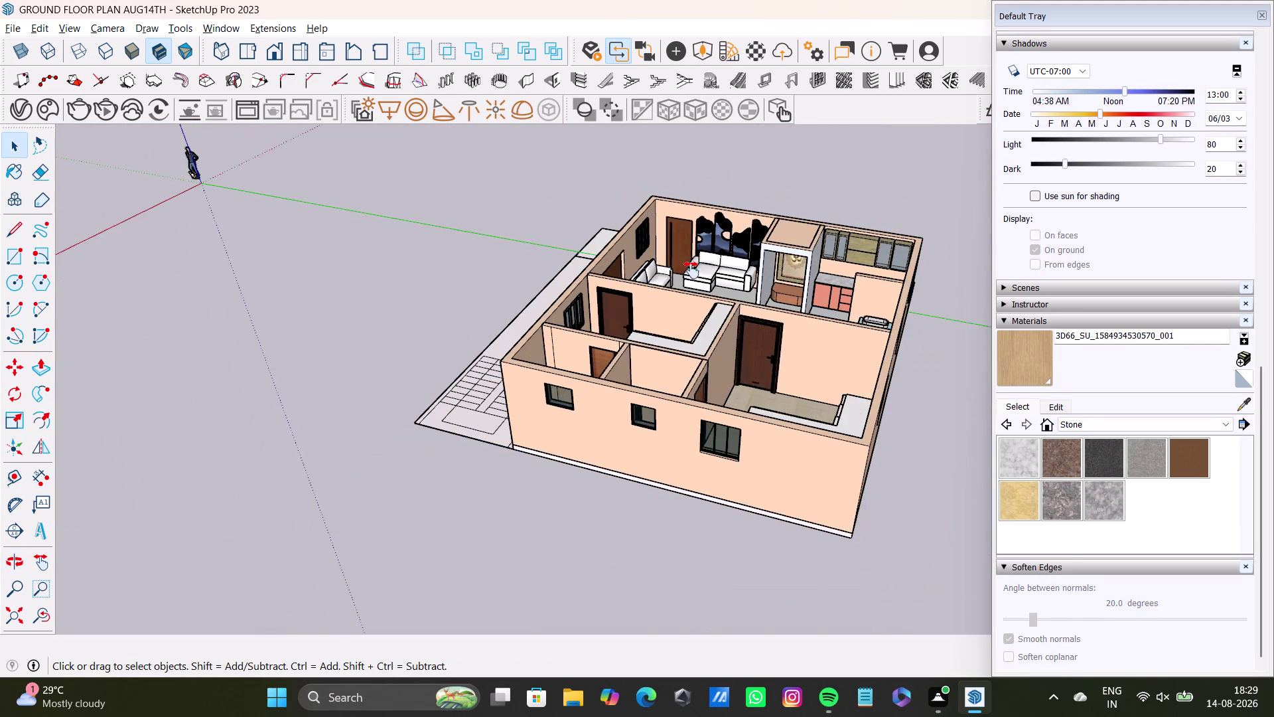
middle_drag(691, 270, 517, 376)
scroll(up, 3)
middle_drag(630, 384, 840, 500)
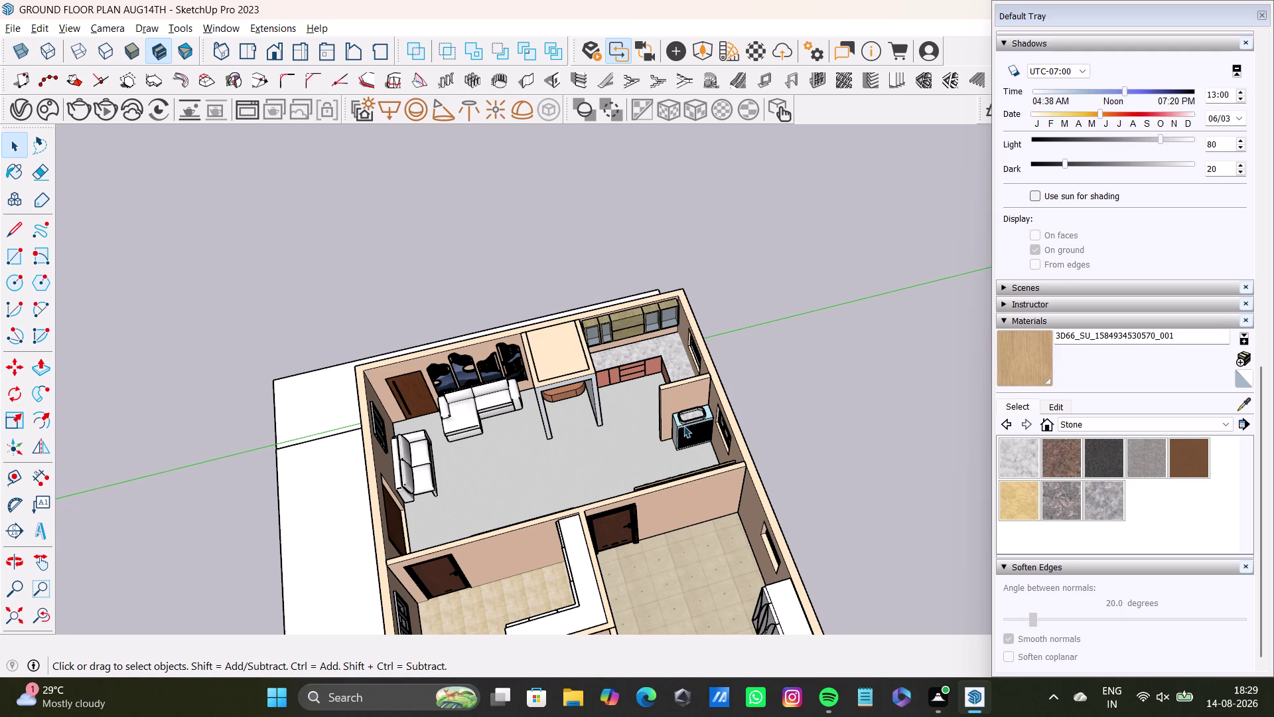
scroll(up, 3)
middle_drag(537, 433, 667, 285)
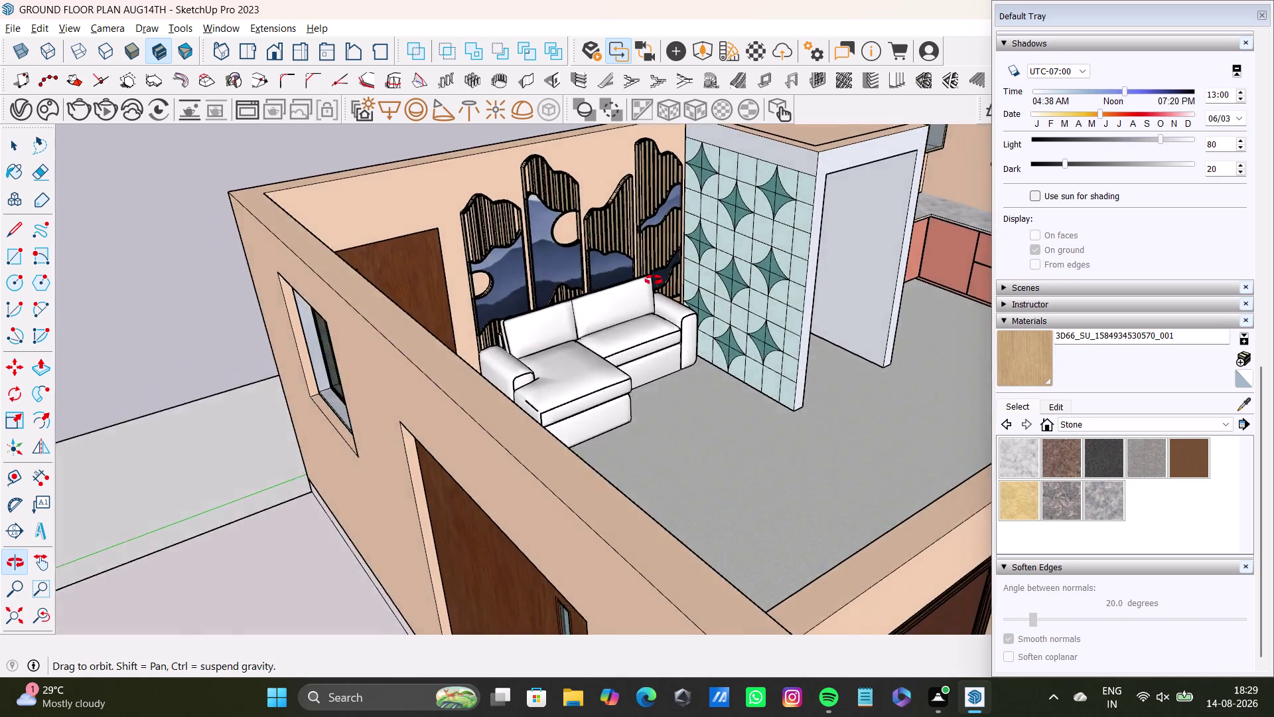
middle_drag(667, 284, 127, 370)
scroll(down, 3)
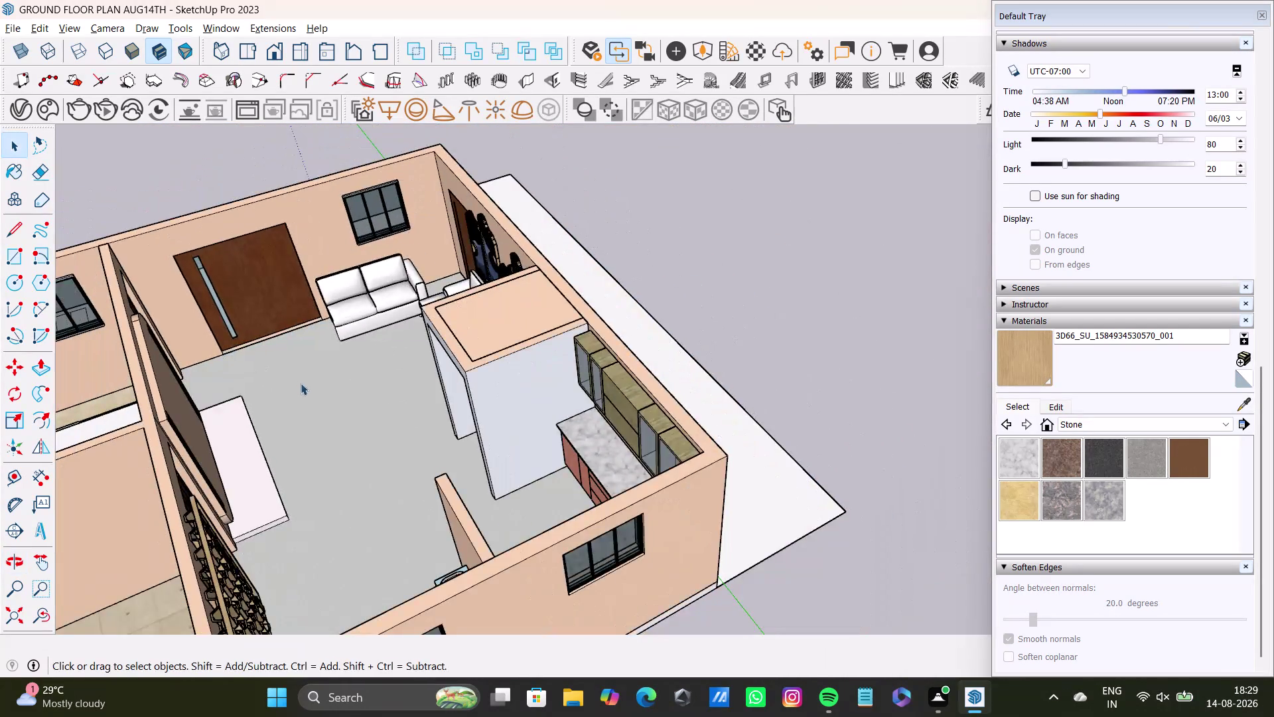
middle_drag(301, 383, 449, 396)
middle_drag(487, 452, 177, 518)
middle_drag(430, 317, 542, 323)
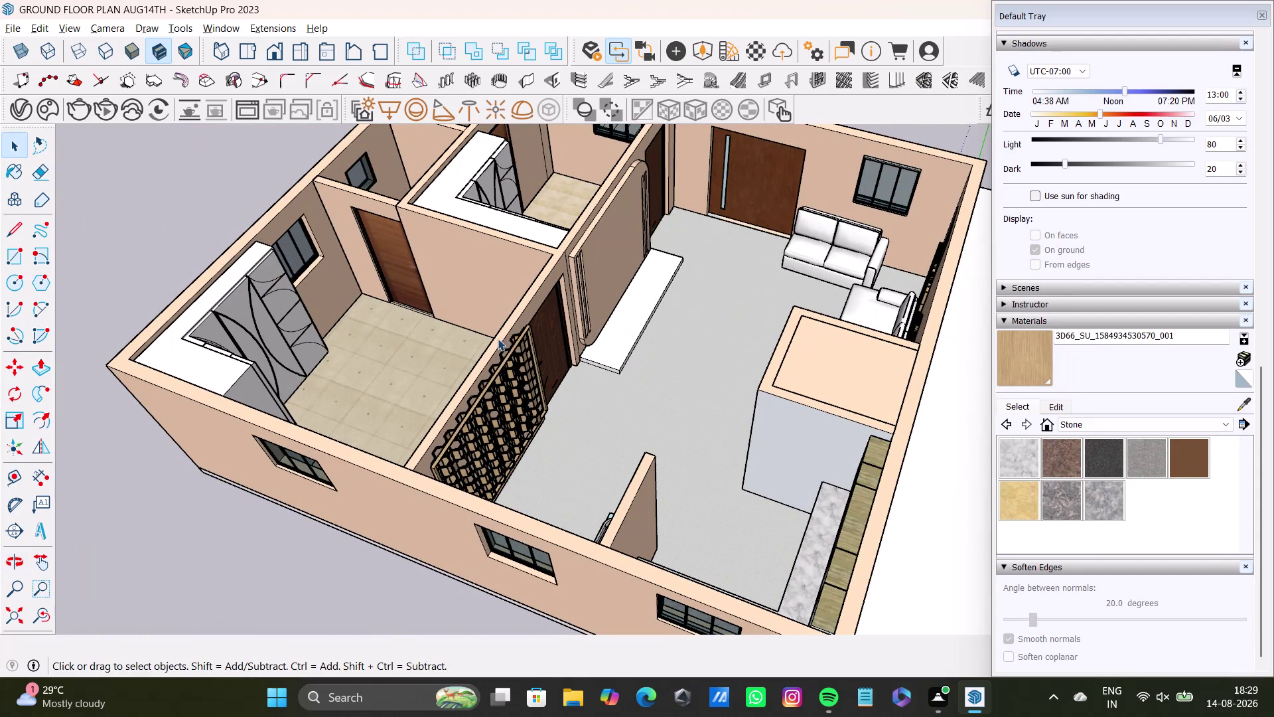
click(18, 26)
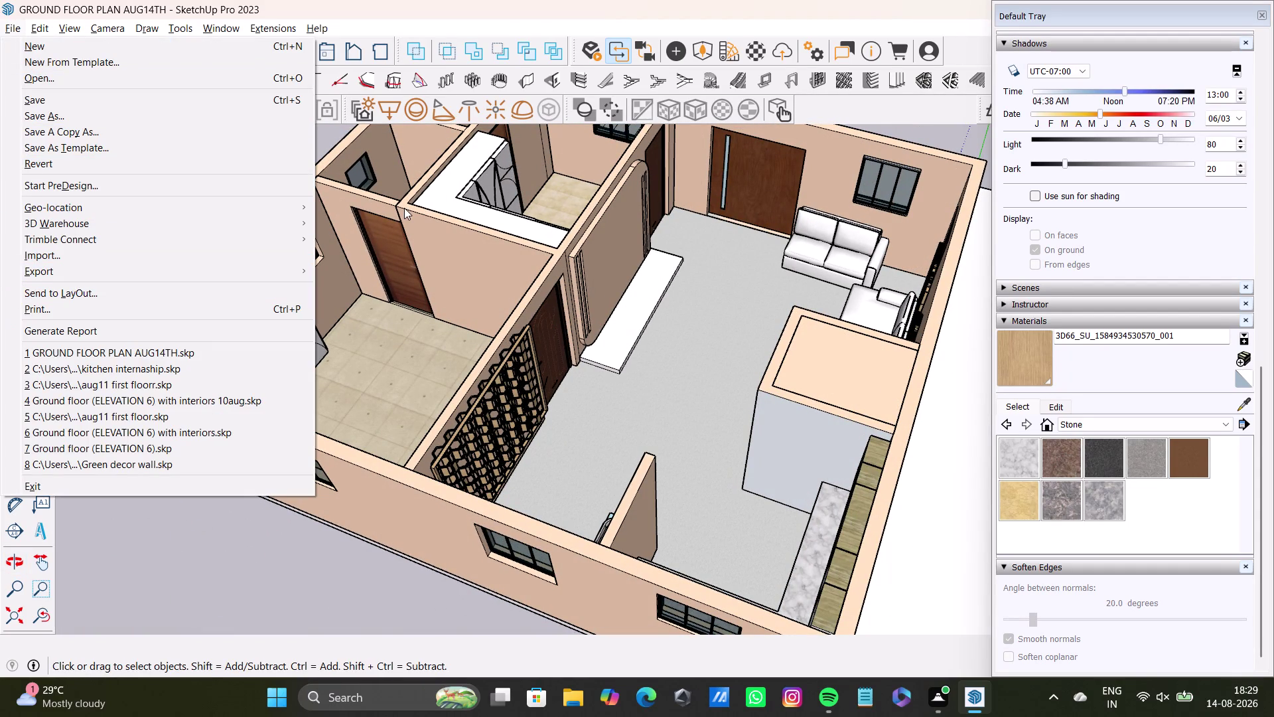
Open Chaos Cosmos, clear the old sofa search, and search for 'bed'.
click(173, 527)
click(39, 103)
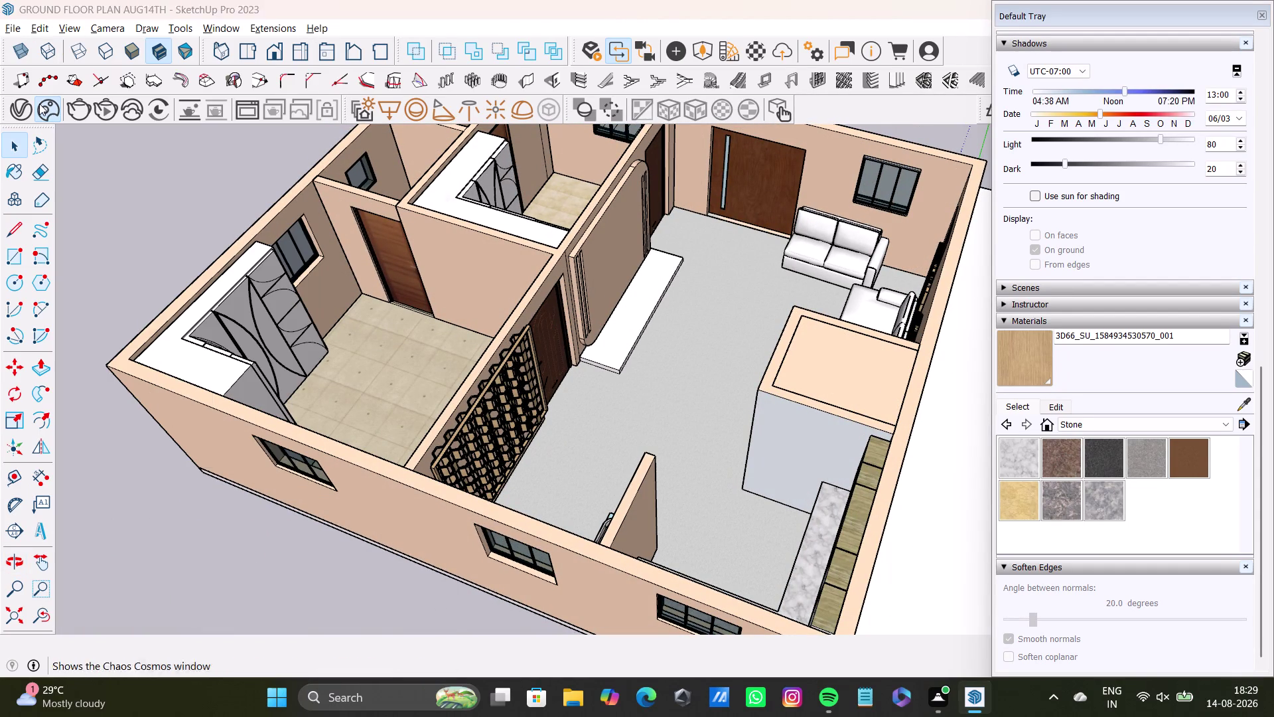
click(241, 49)
key(BackSpace)
key(BackSpace)
key(BackSpace)
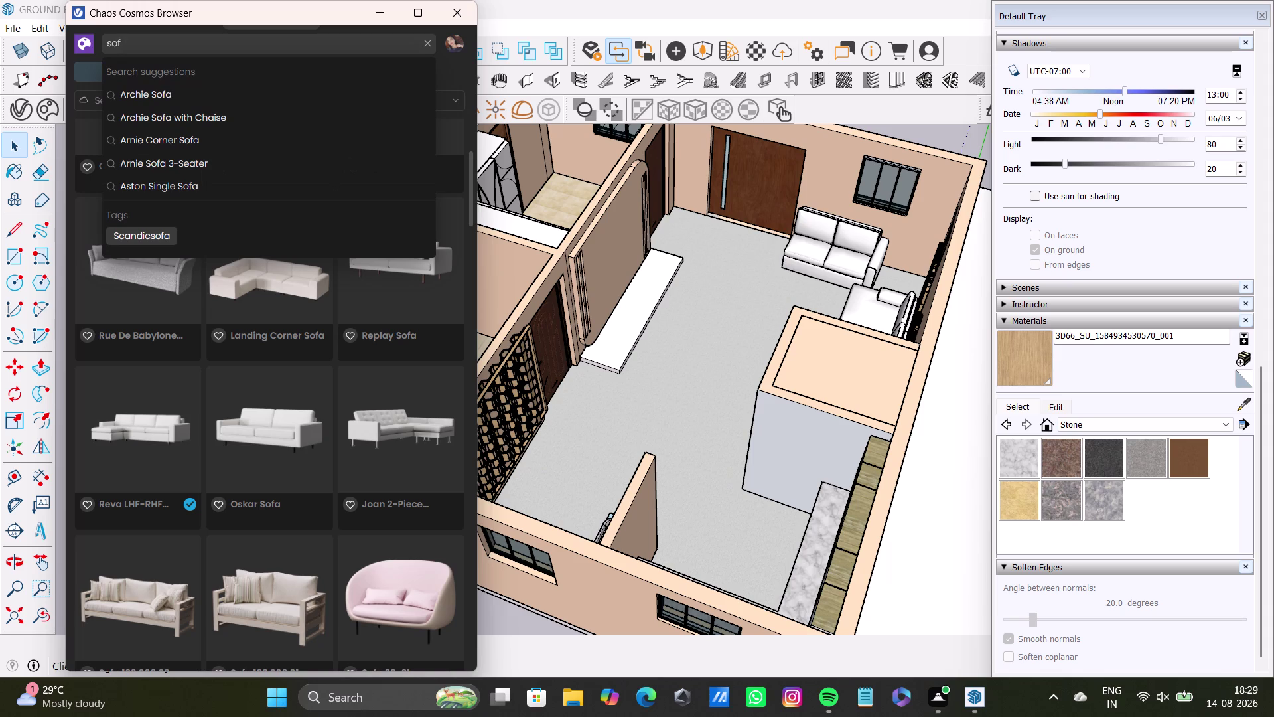
text(bed)
key(space)
key(Return)
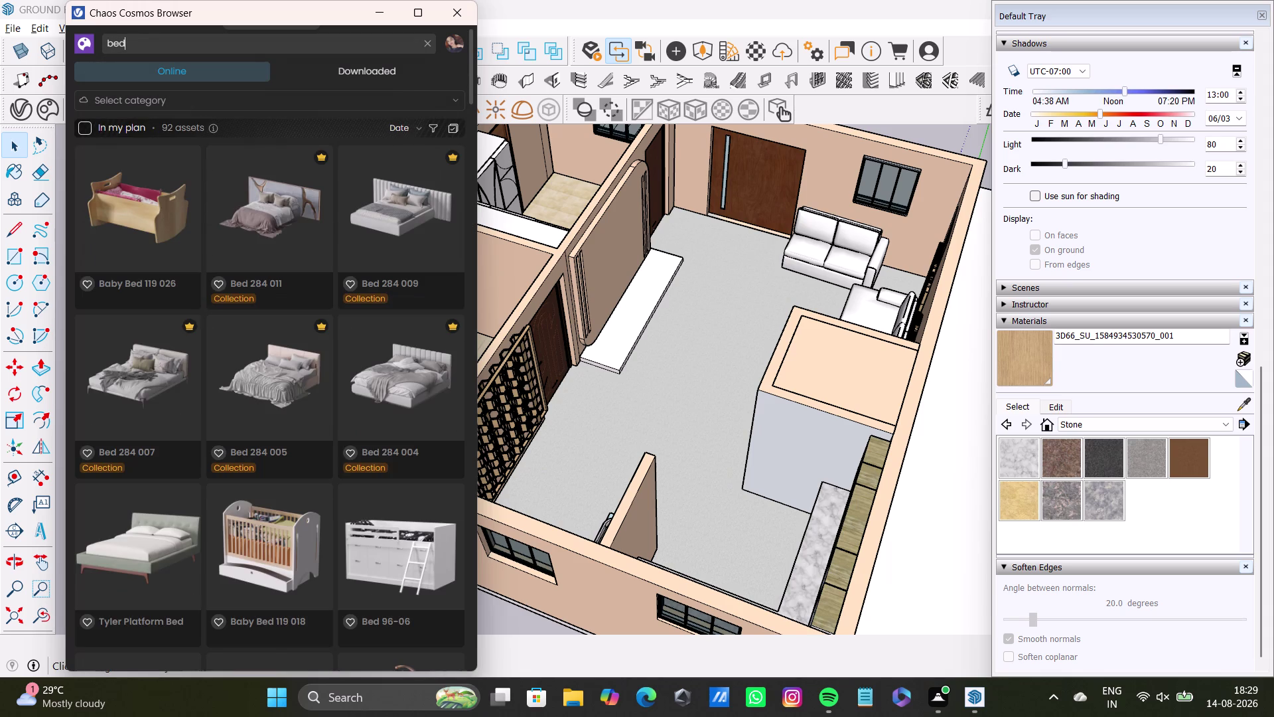
Download the Bed 003 model and dismiss the completion notice.
scroll(down, 3)
scroll(down, 3)
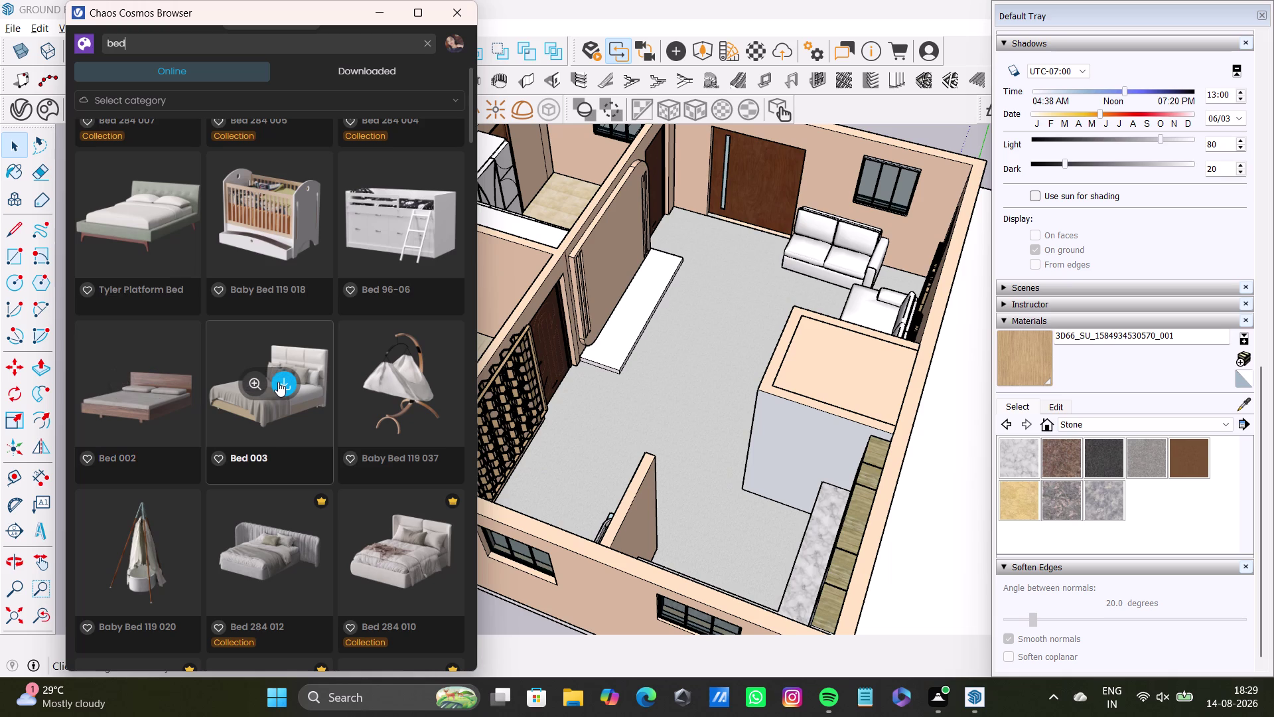
click(276, 382)
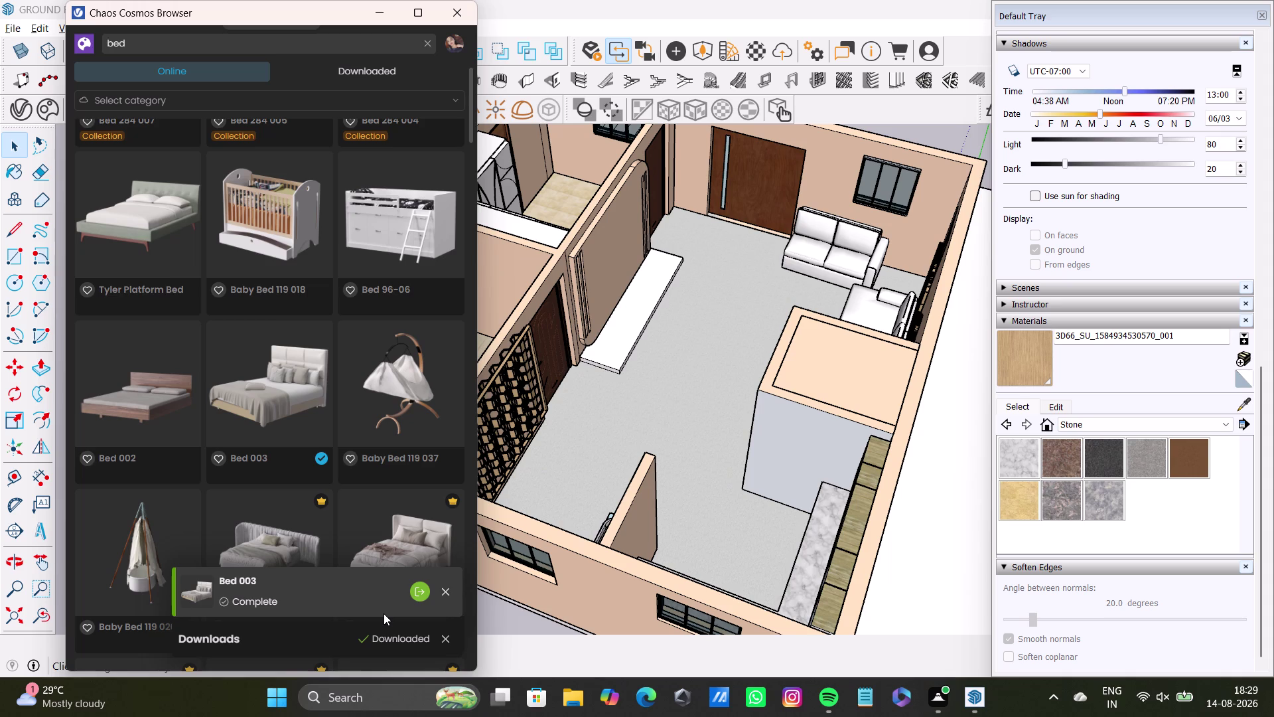
click(415, 586)
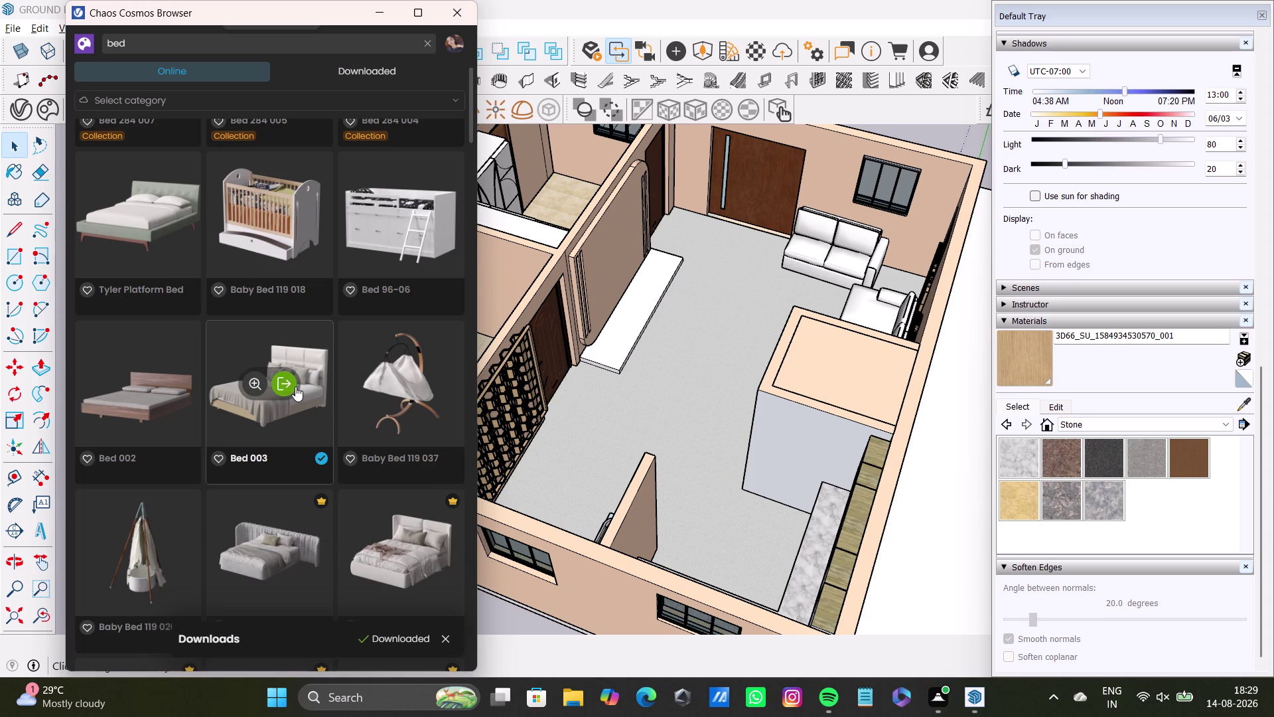
Import Bed 003 from Cosmos and orbit to frame the tiled bedroom floor.
click(295, 386)
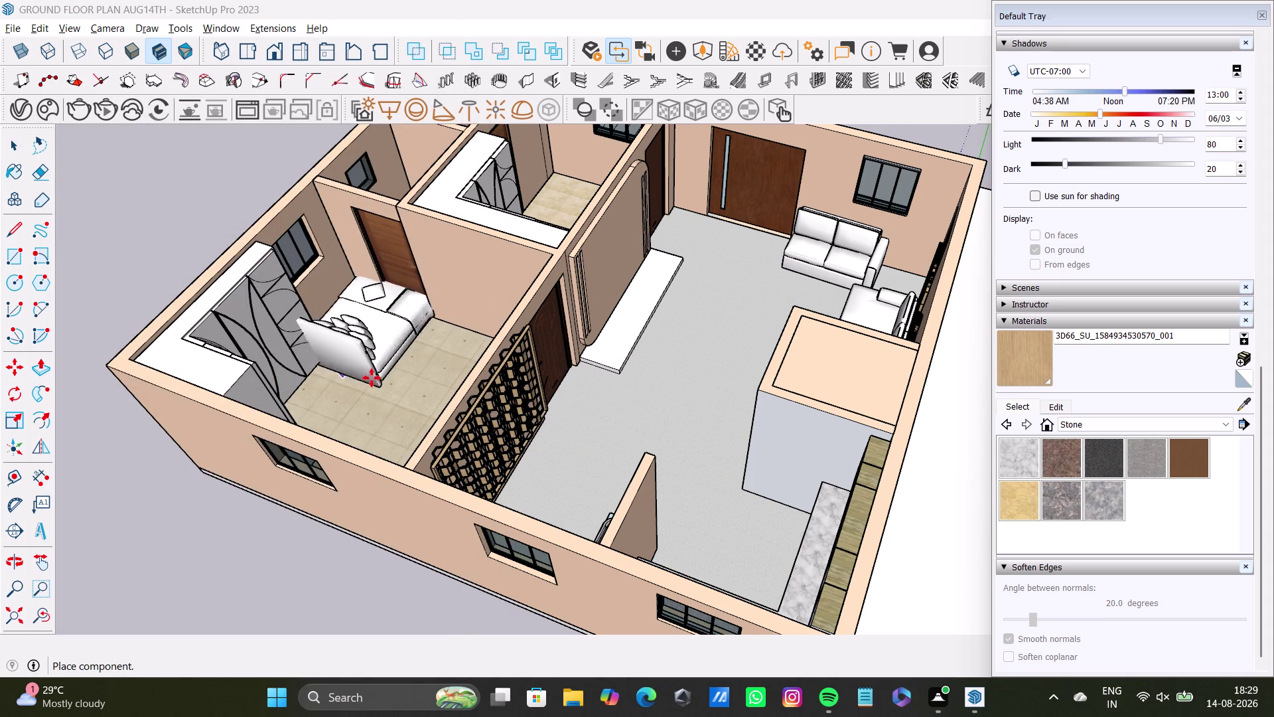
scroll(up, 3)
middle_drag(381, 387, 86, 515)
scroll(up, 3)
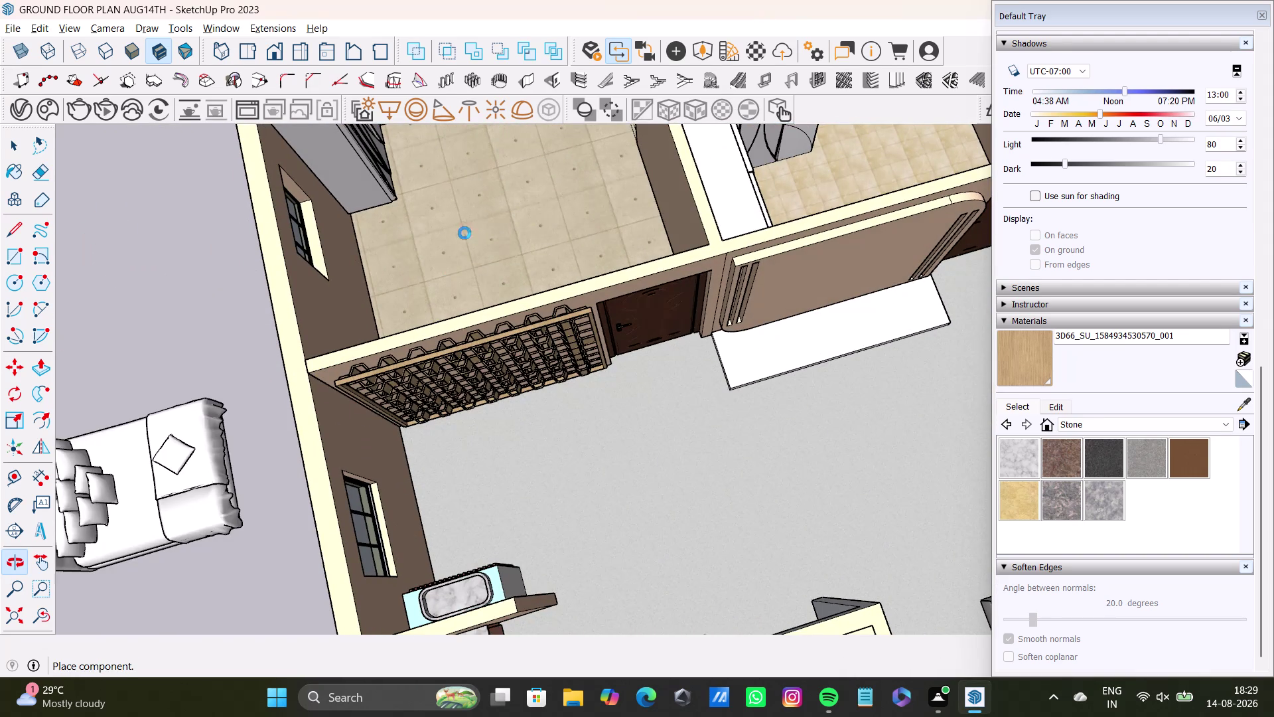
scroll(down, 3)
scroll(up, 3)
middle_drag(425, 275, 361, 298)
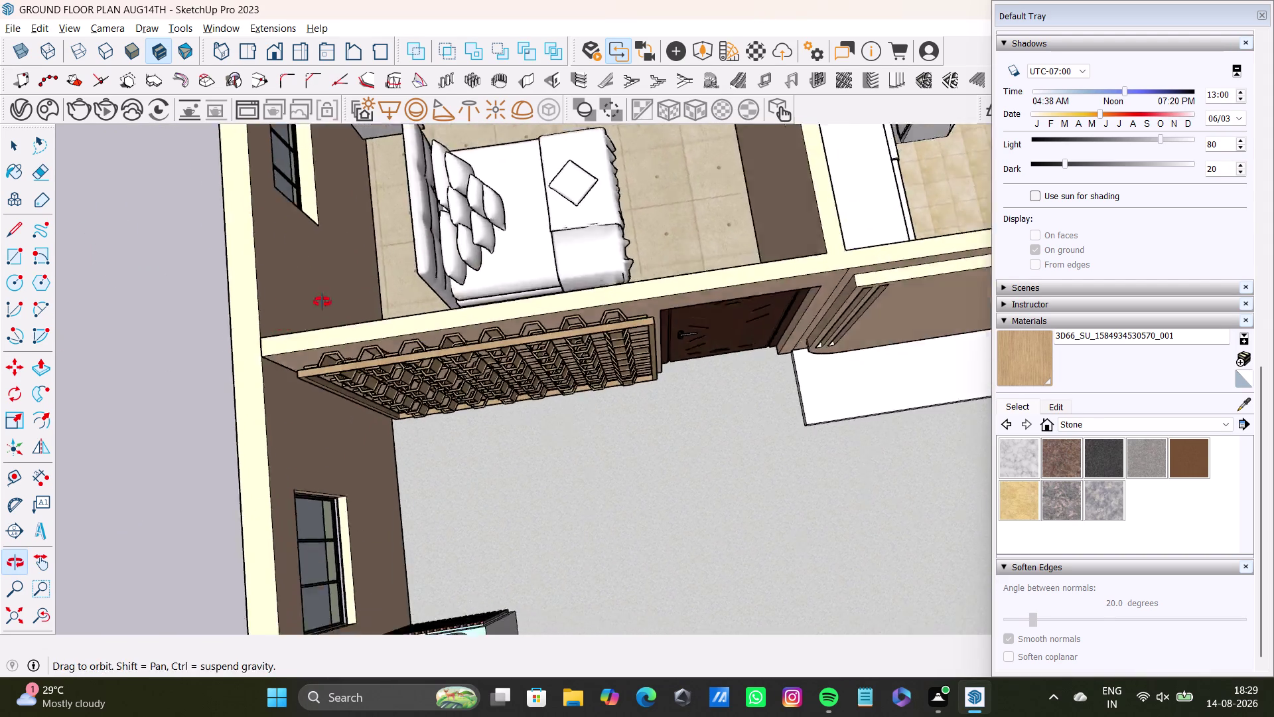
middle_drag(360, 299, 240, 280)
middle_drag(642, 201, 553, 411)
middle_drag(528, 410, 293, 291)
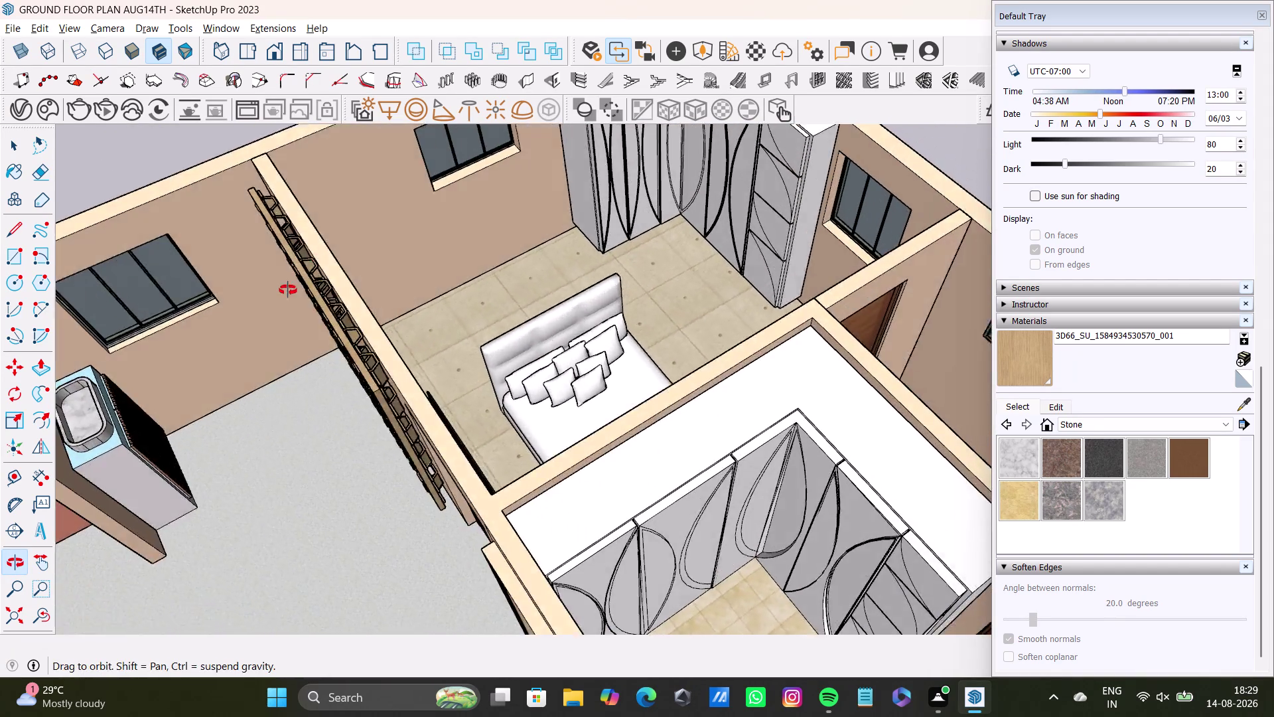
middle_drag(292, 292, 265, 286)
scroll(up, 3)
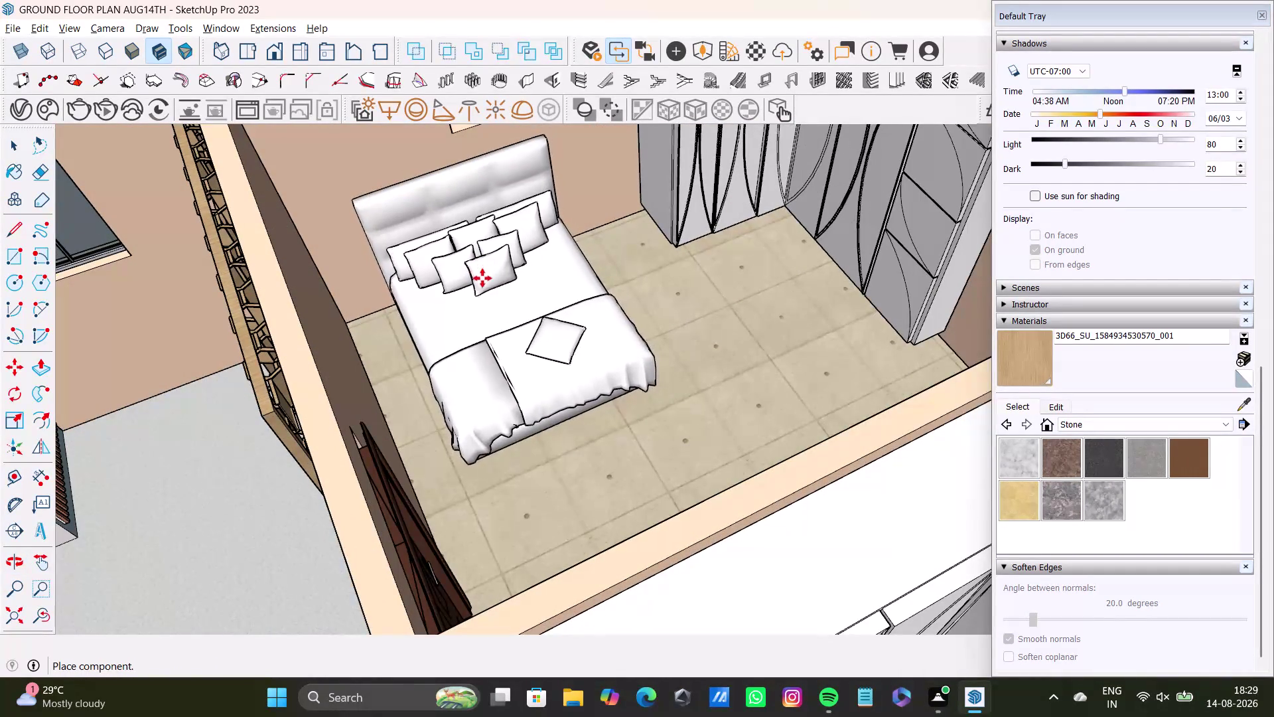
Place the bed against the bedroom's back wall and stop placing copies.
click(478, 280)
key(space)
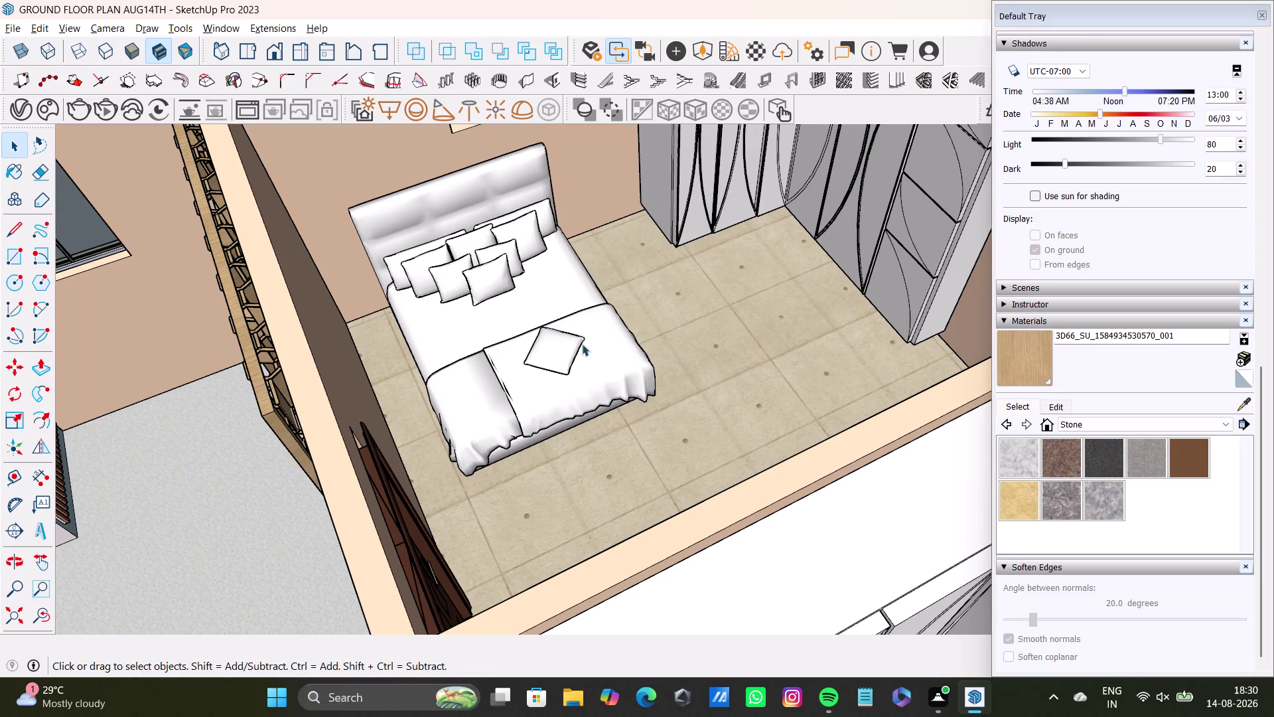
middle_drag(582, 344, 632, 406)
Pick the bed and stretch it from its edge grips with the Scale tool.
key(s)
click(575, 348)
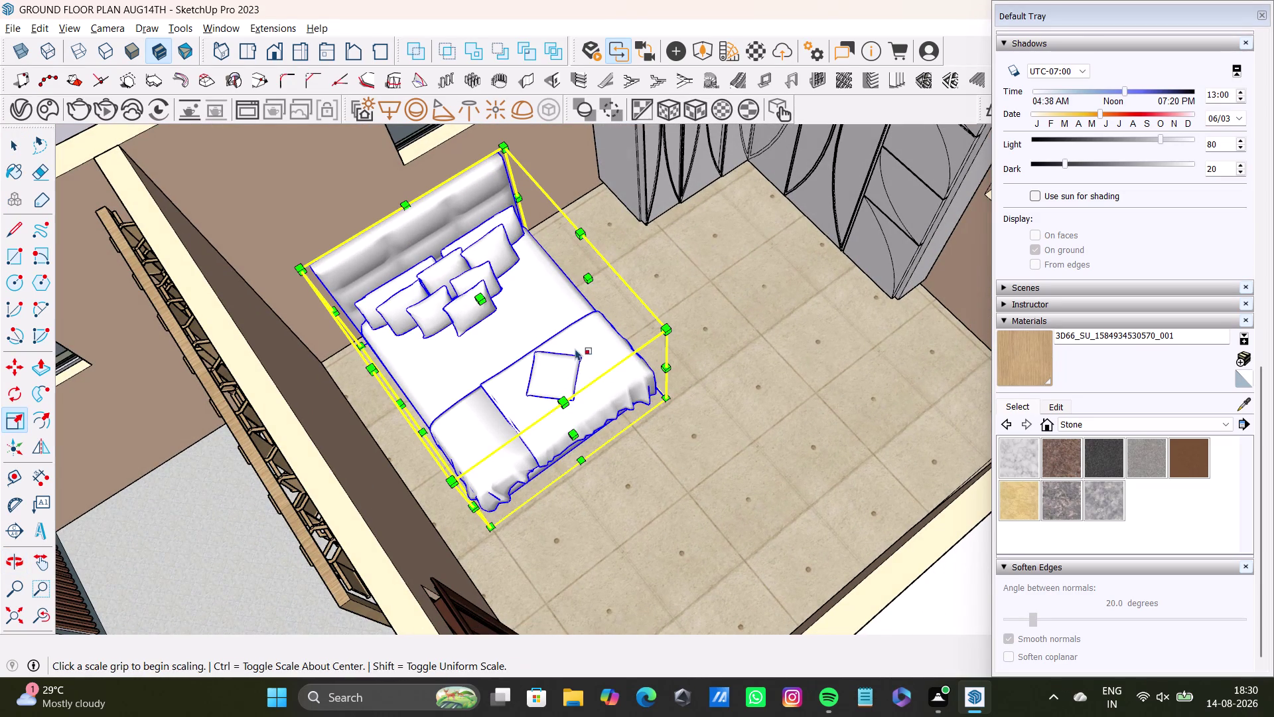
drag(588, 280, 624, 260)
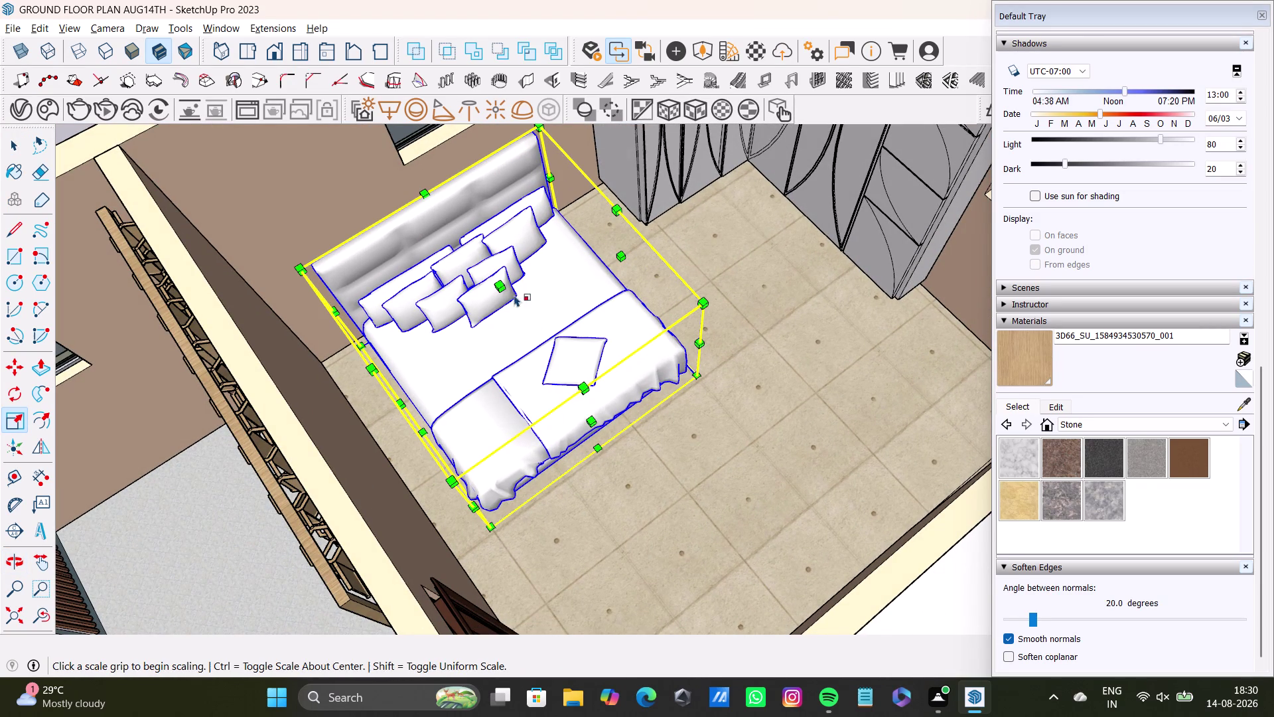
drag(501, 287, 478, 233)
middle_drag(588, 398, 604, 307)
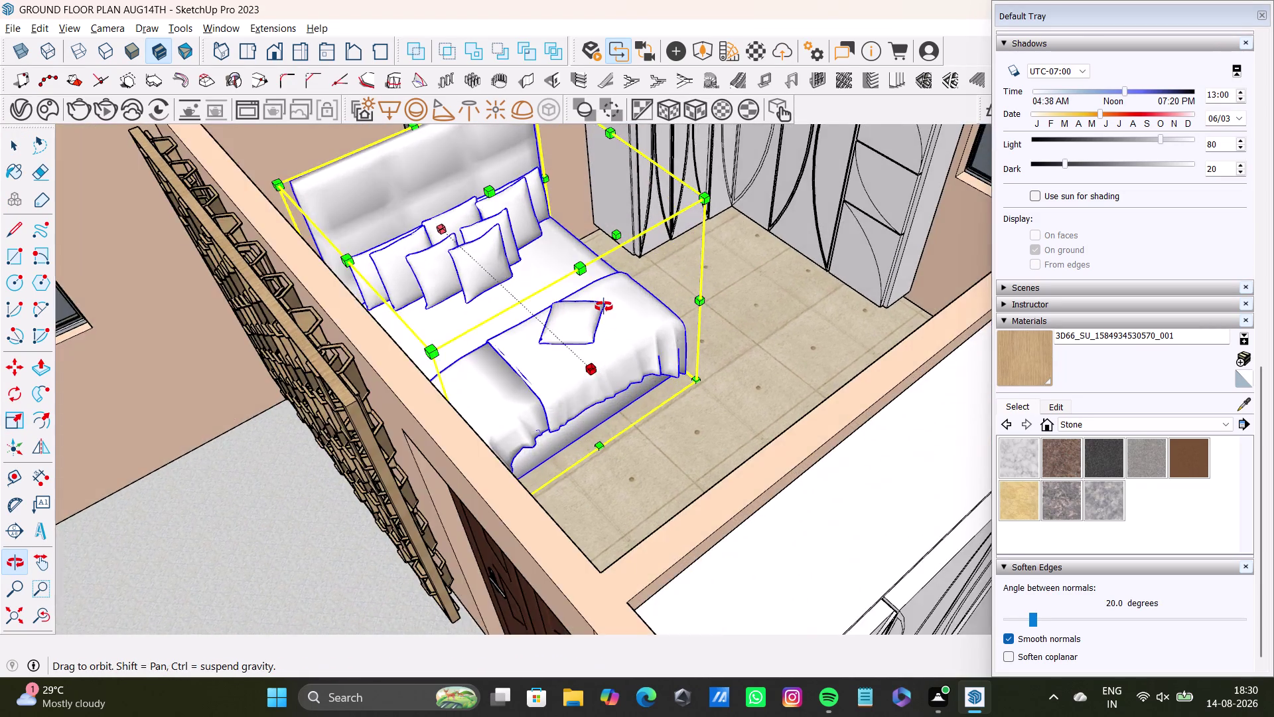
middle_drag(604, 306, 774, 386)
drag(644, 430, 685, 430)
key(c)
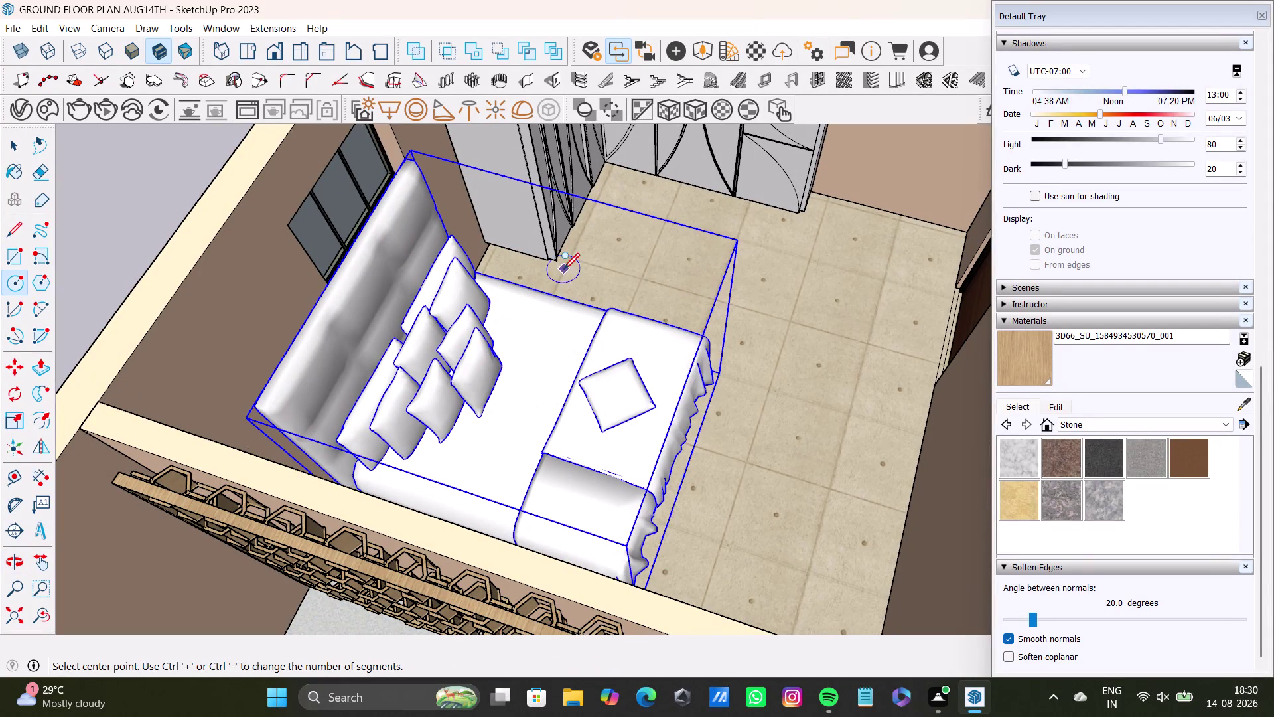
Lengthen the bed from its end grip toward the room interior, then view the headboard side.
key(s)
drag(585, 273, 589, 265)
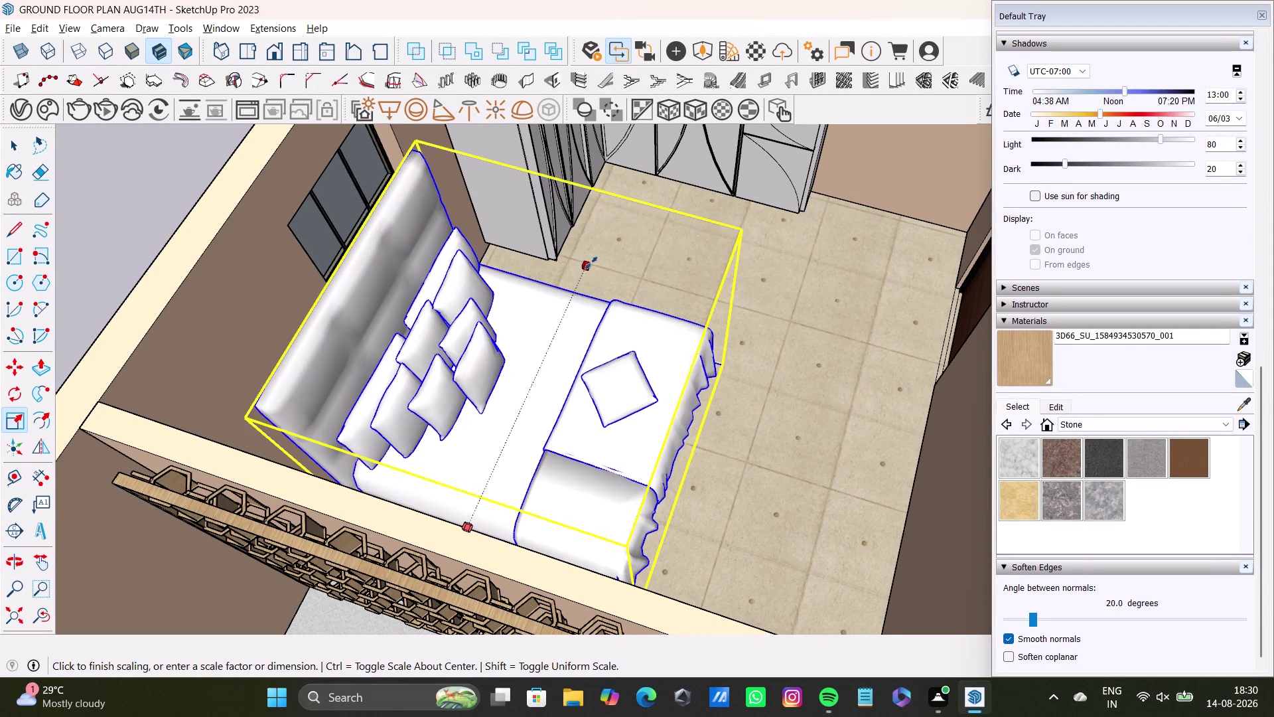
drag(589, 265, 601, 248)
key(space)
text(v)
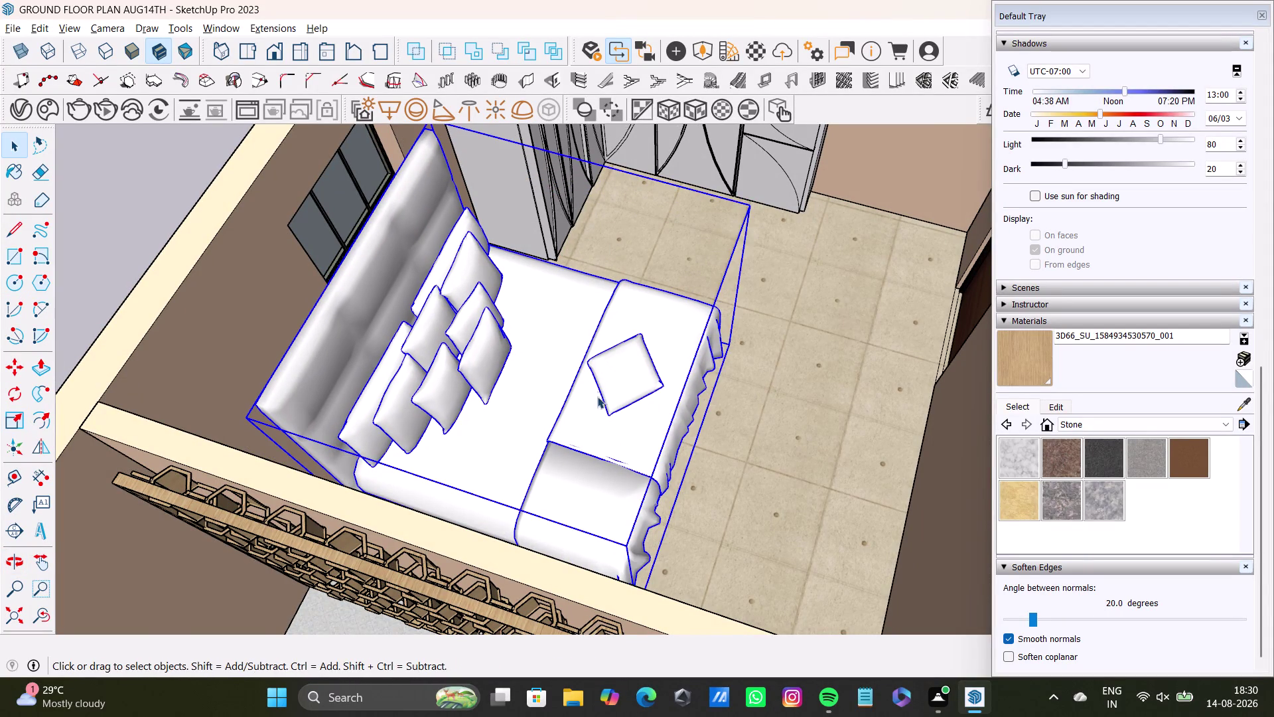
scroll(down, 3)
middle_drag(597, 401, 420, 366)
middle_drag(615, 241, 622, 364)
Stretch the bed's headboard edge back toward the wall and check it from the doorway.
key(s)
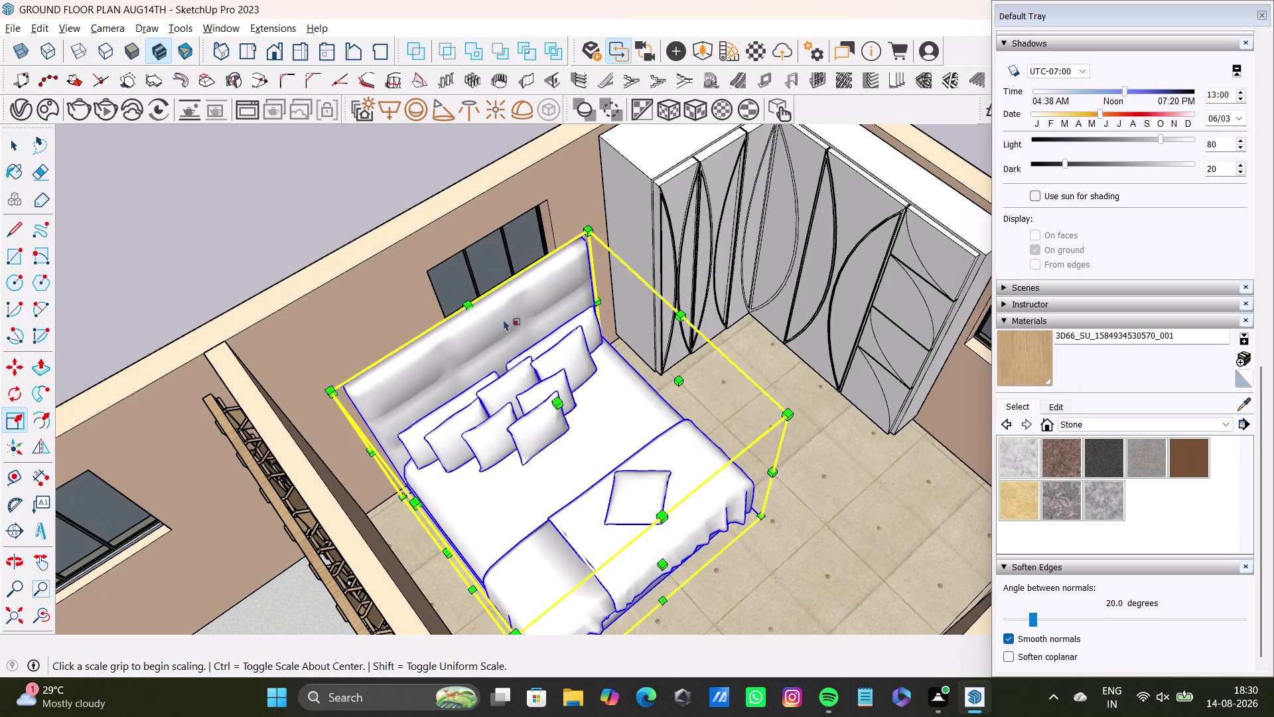
drag(470, 301, 487, 311)
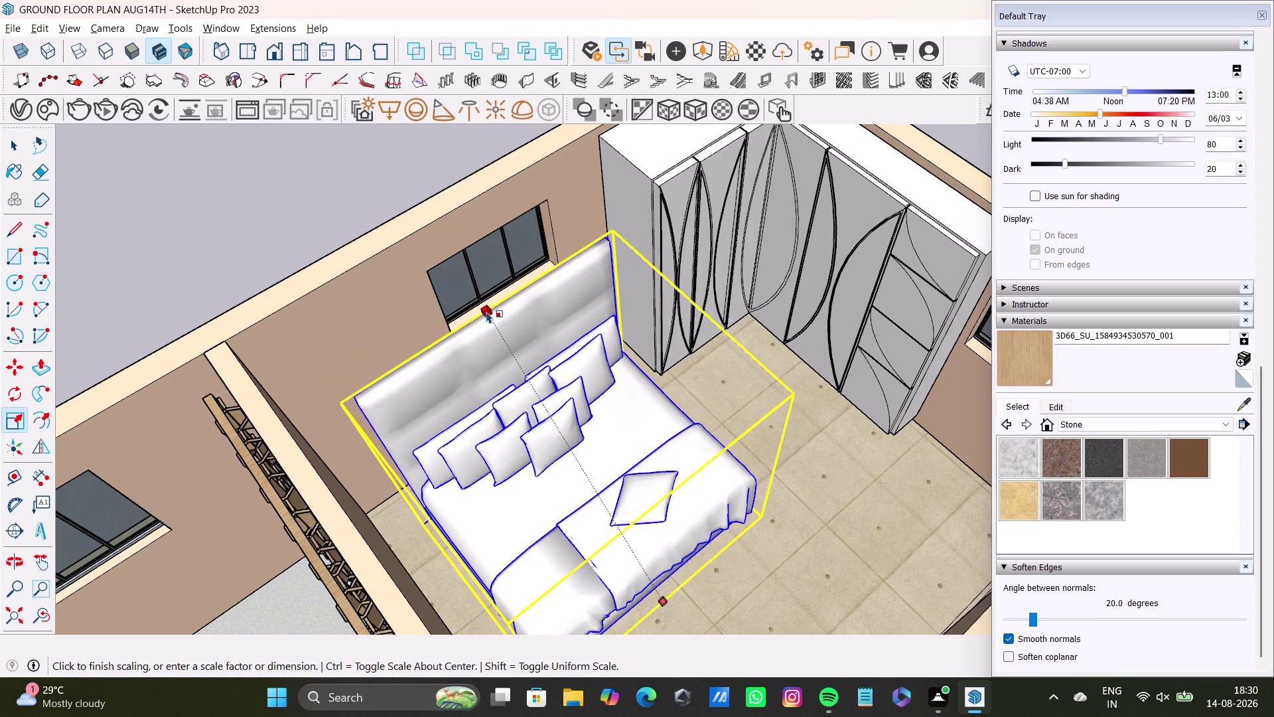
drag(487, 311, 495, 320)
key(space)
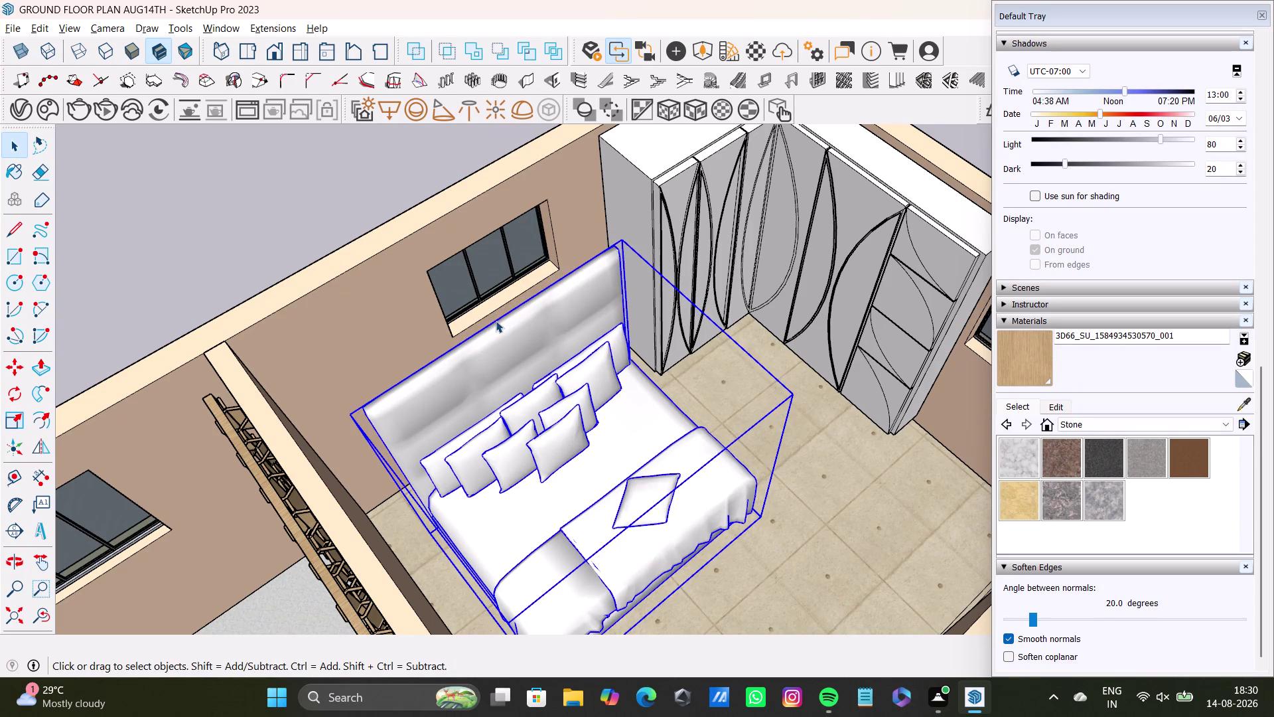
middle_drag(606, 364, 277, 273)
middle_drag(489, 299, 403, 220)
key(space)
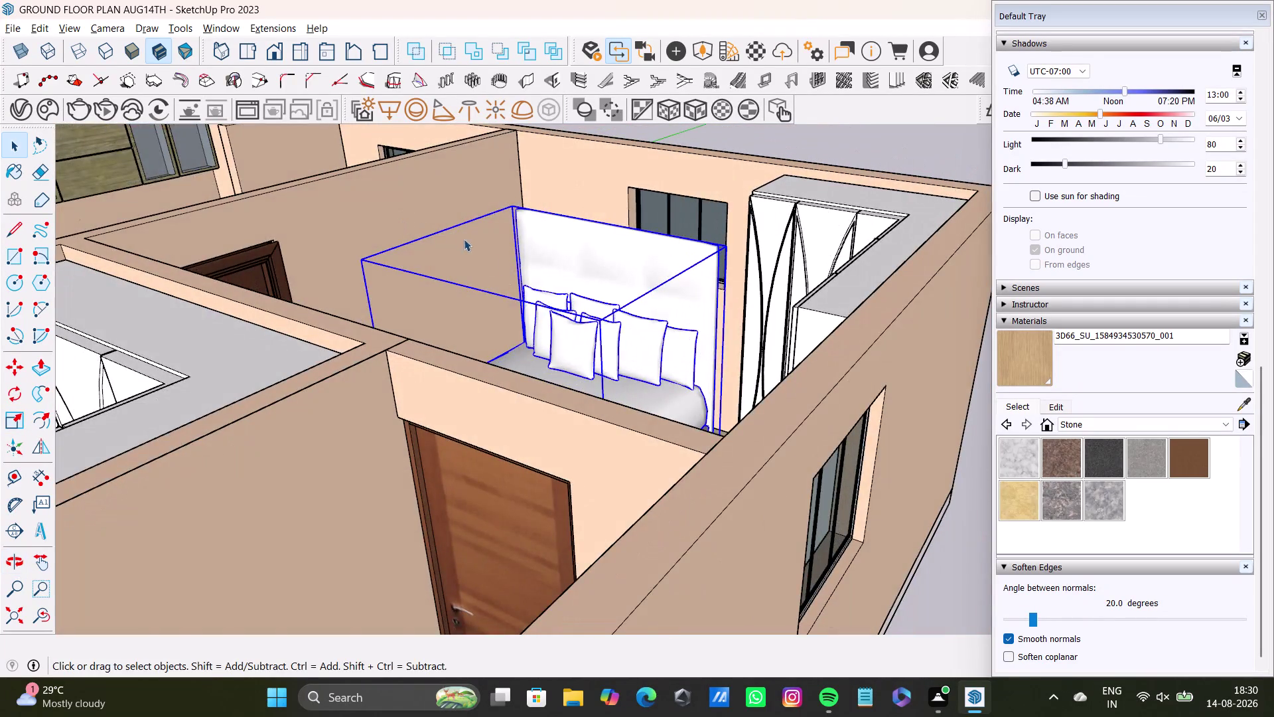
scroll(down, 3)
middle_drag(503, 278, 508, 402)
scroll(down, 3)
scroll(up, 3)
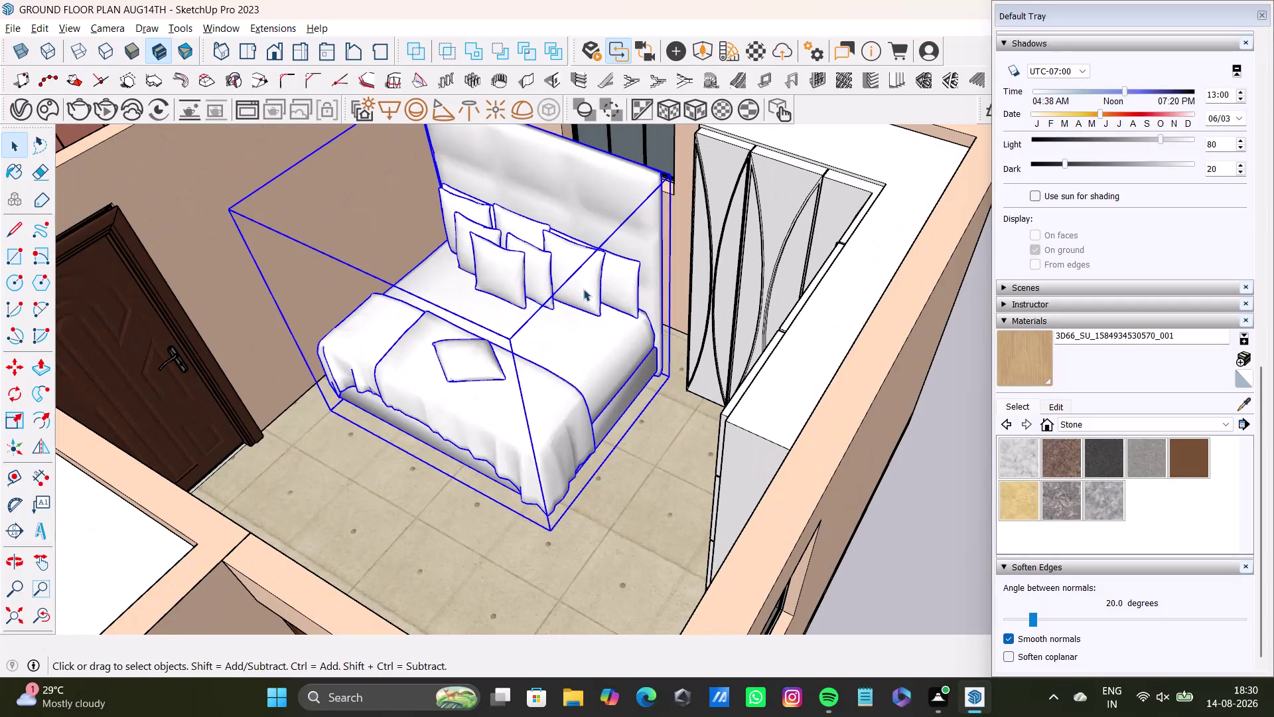
Readjust the bed's size once more, then orbit over to the adjoining bathroom.
key(s)
middle_drag(554, 191, 556, 295)
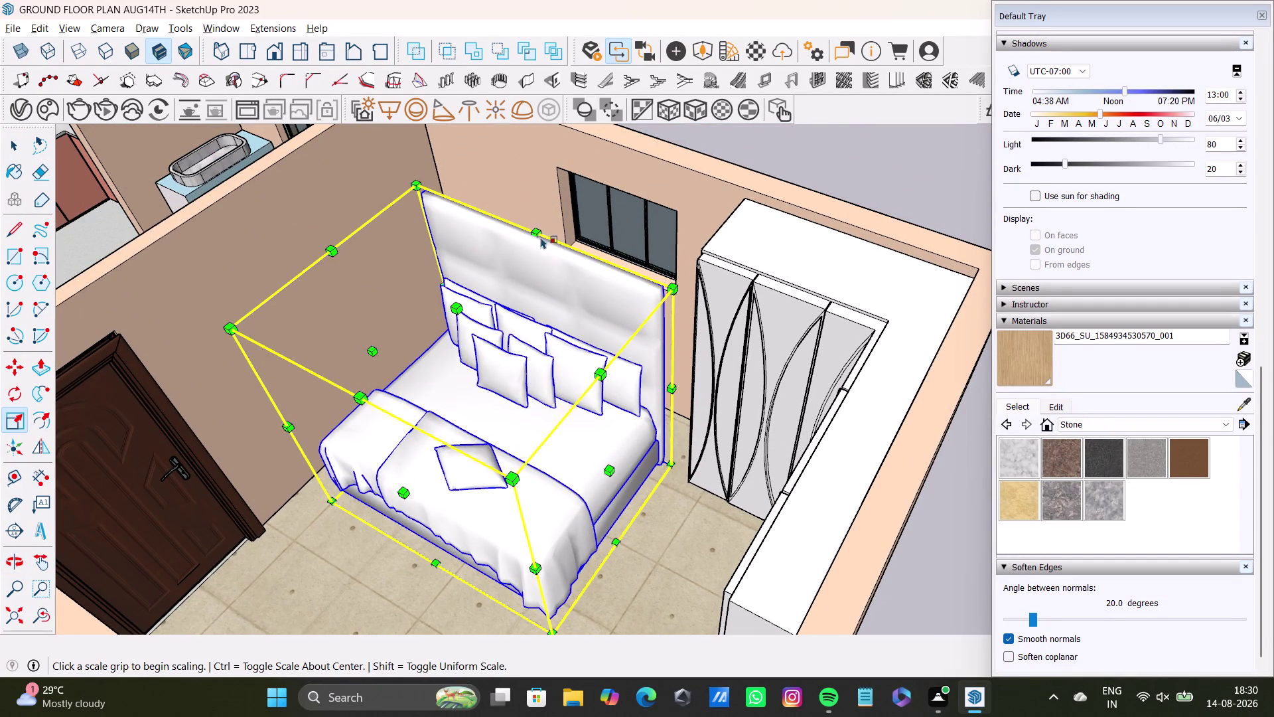
drag(457, 306, 472, 335)
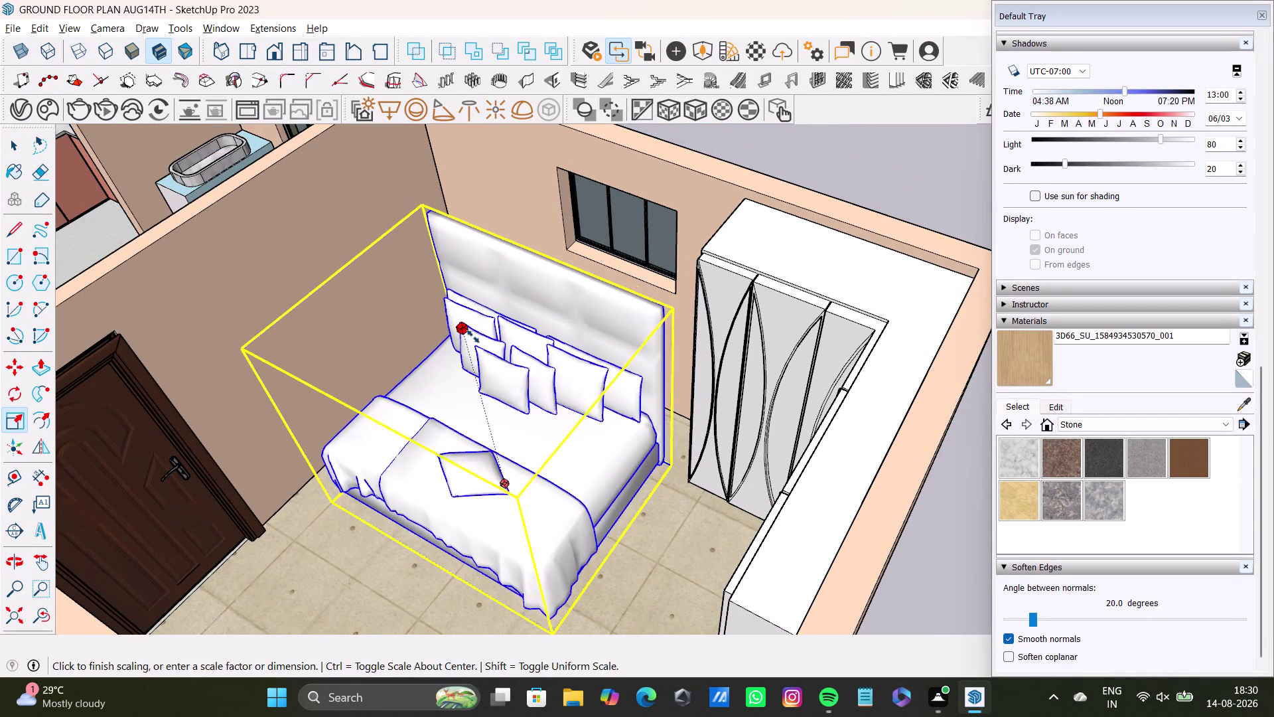
drag(472, 335, 499, 346)
middle_drag(580, 352, 754, 237)
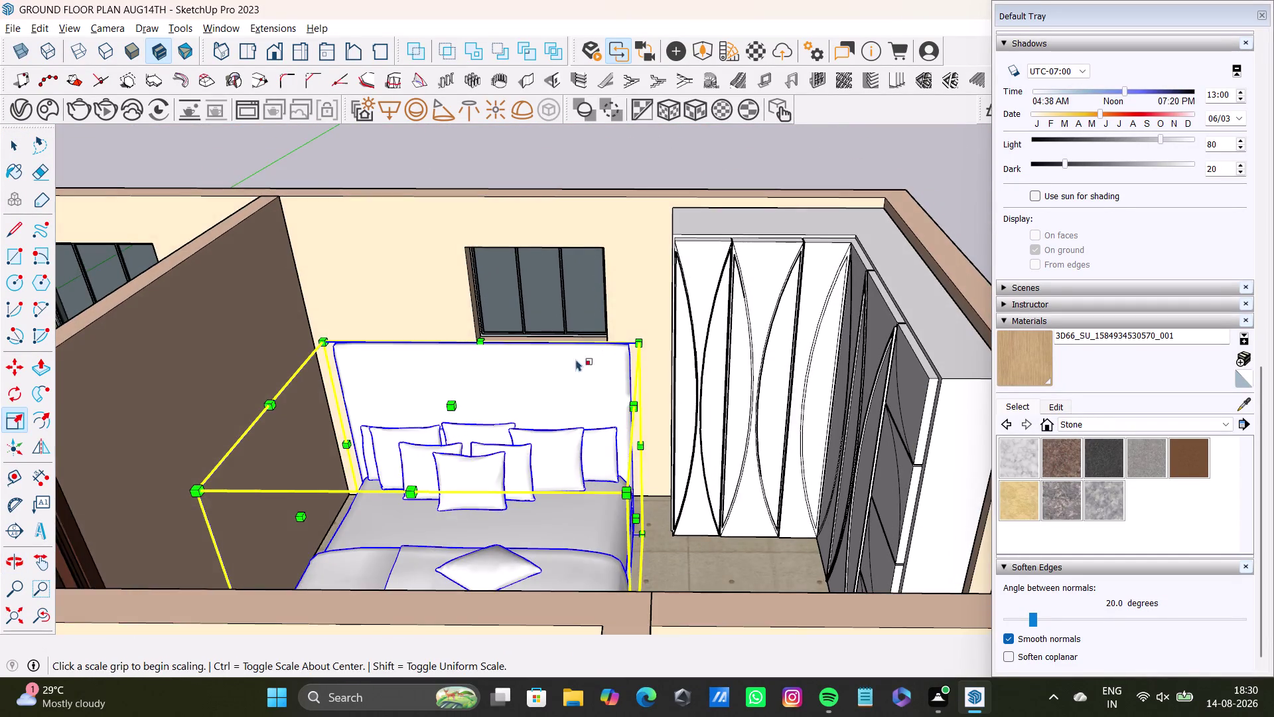
scroll(down, 3)
middle_drag(566, 374, 608, 290)
key(space)
scroll(down, 3)
middle_drag(607, 356, 632, 278)
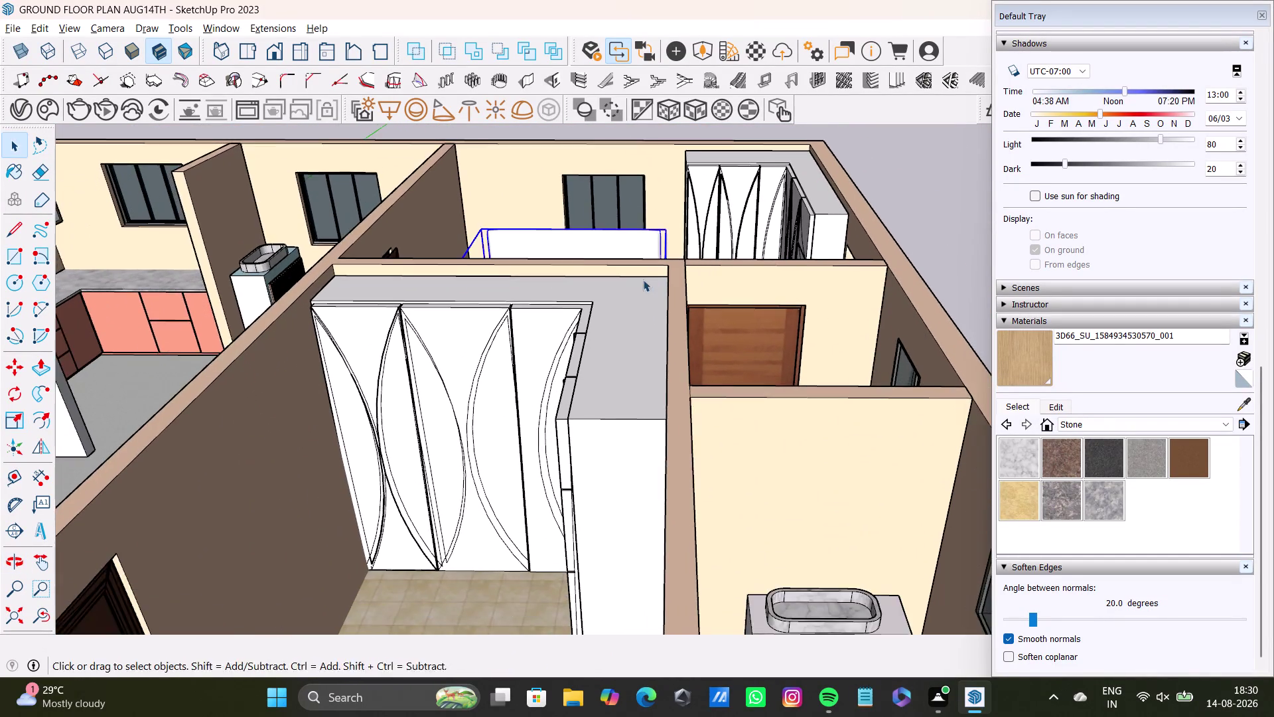
middle_drag(643, 280, 421, 314)
middle_drag(426, 312, 421, 433)
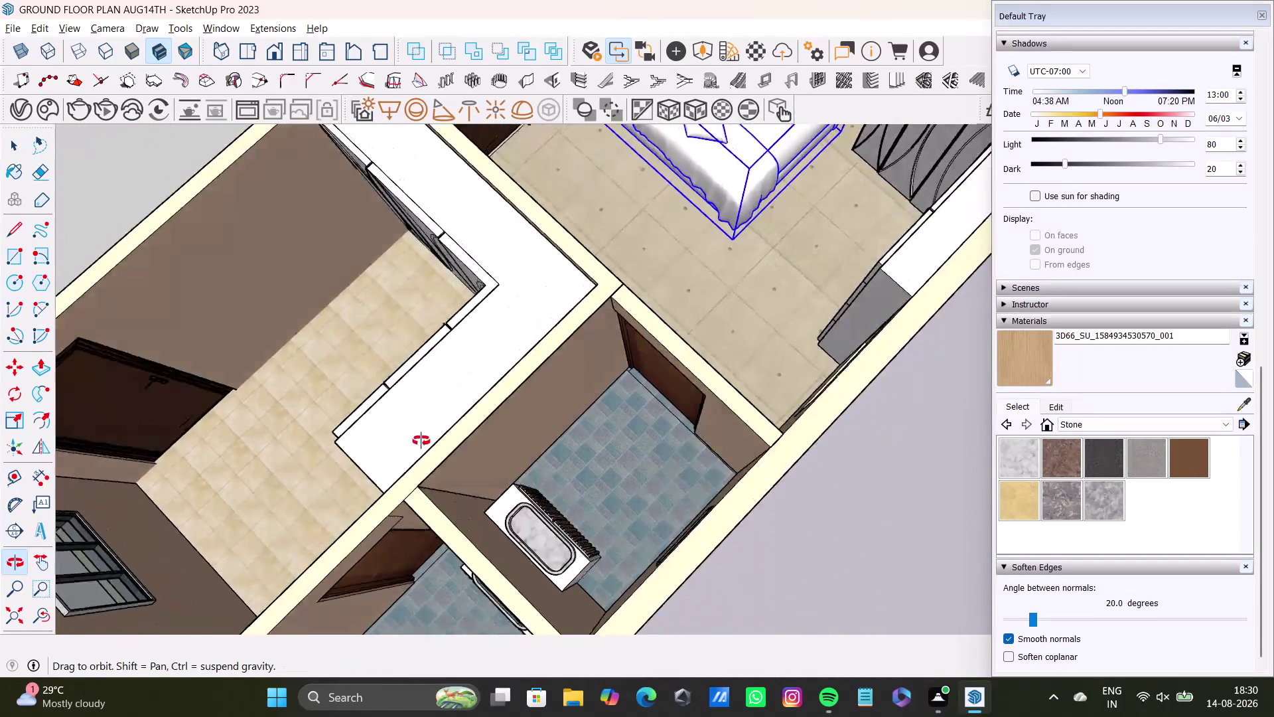
middle_drag(422, 433, 505, 418)
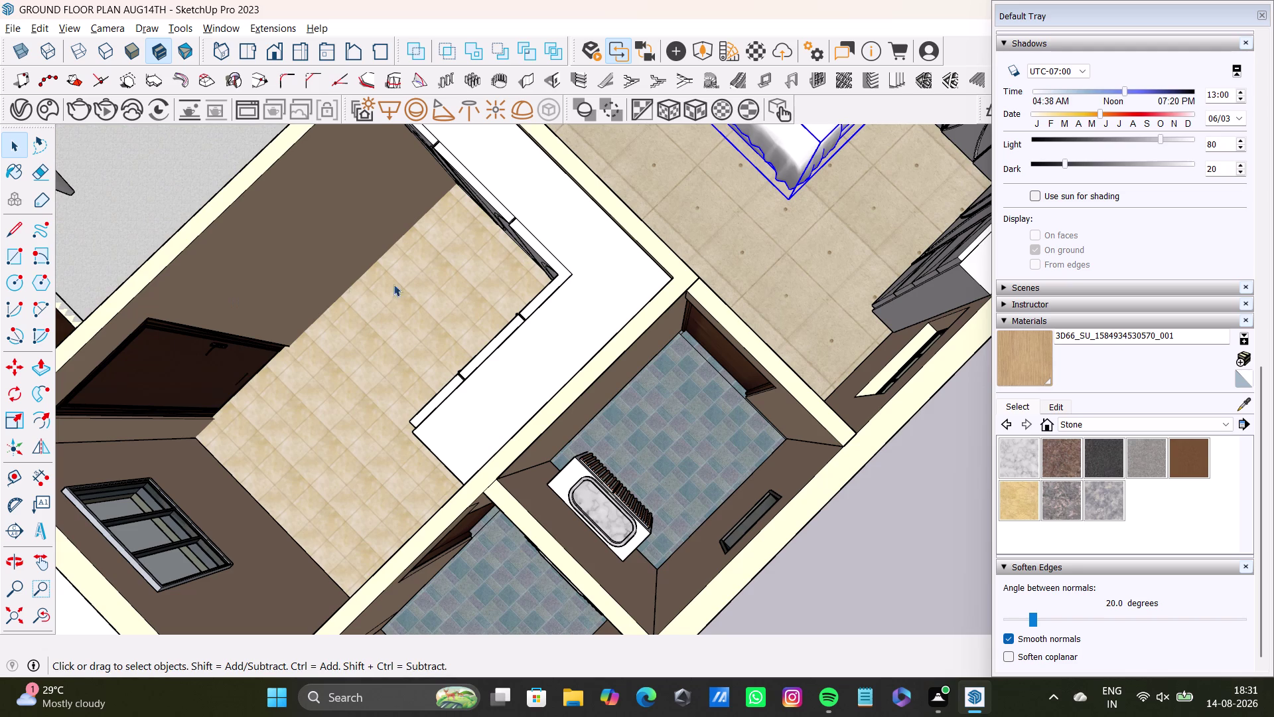
Orbit past the second bedroom's wardrobe to the full floor plan and open the V-Ray Asset Editor.
scroll(down, 3)
middle_drag(445, 303, 734, 221)
scroll(up, 3)
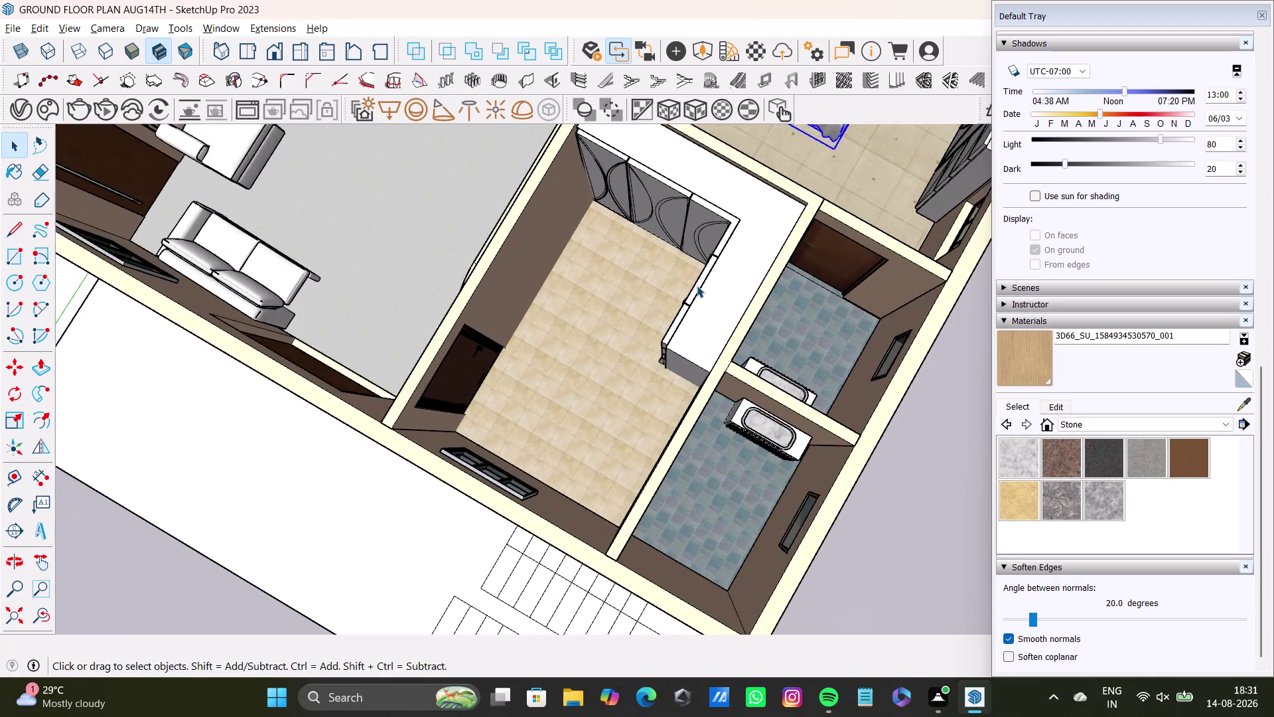
scroll(up, 3)
middle_drag(696, 286, 959, 170)
scroll(up, 3)
middle_drag(638, 305, 734, 296)
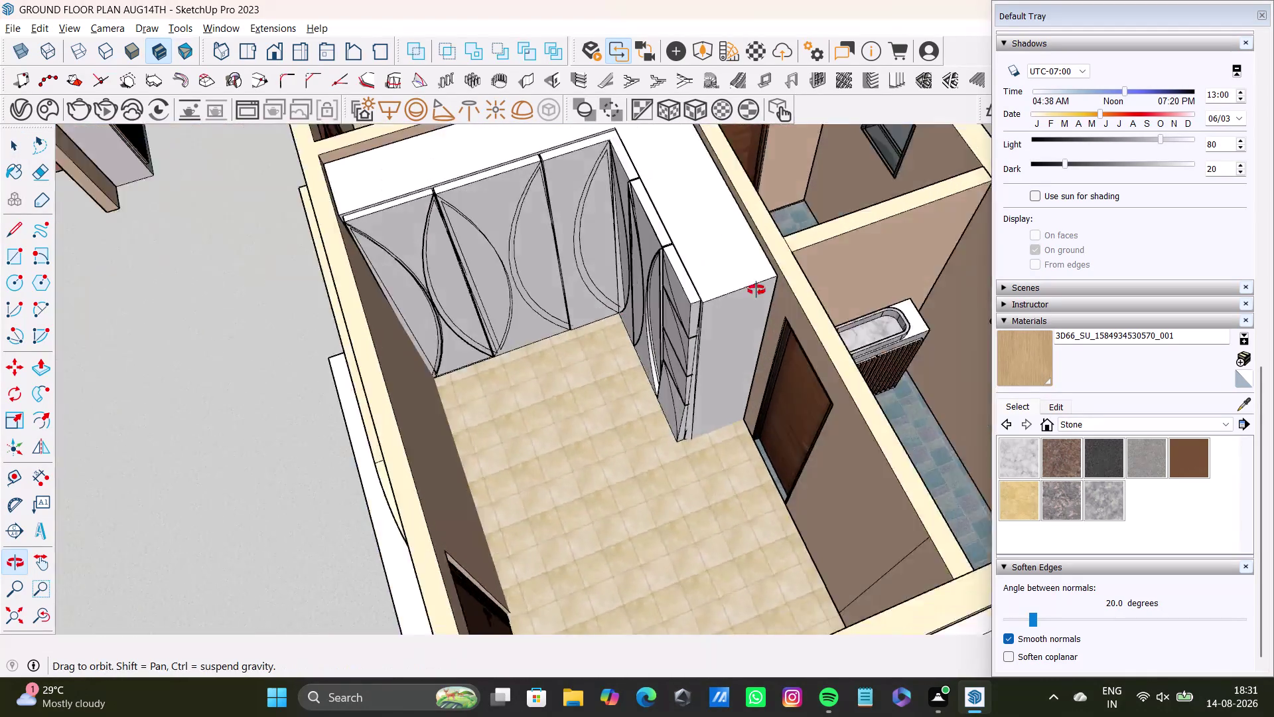
middle_drag(734, 296, 500, 369)
scroll(up, 3)
scroll(down, 3)
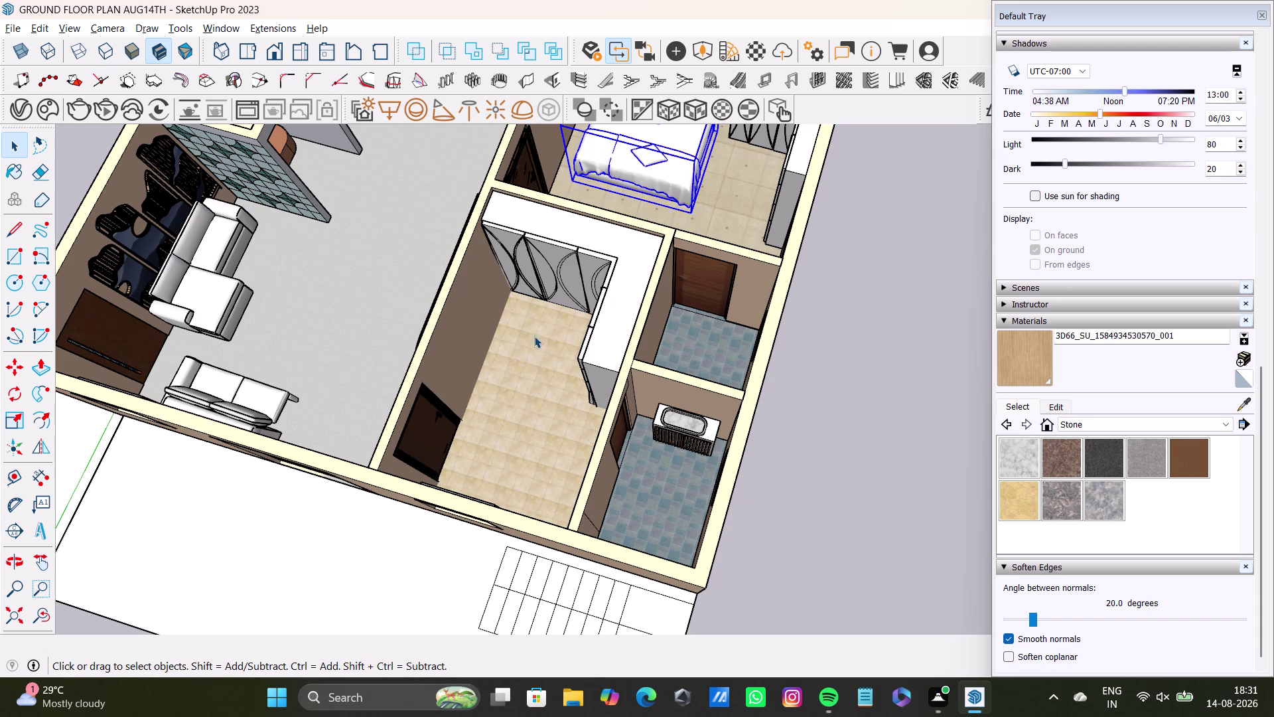
scroll(down, 3)
middle_drag(594, 249, 585, 386)
scroll(down, 3)
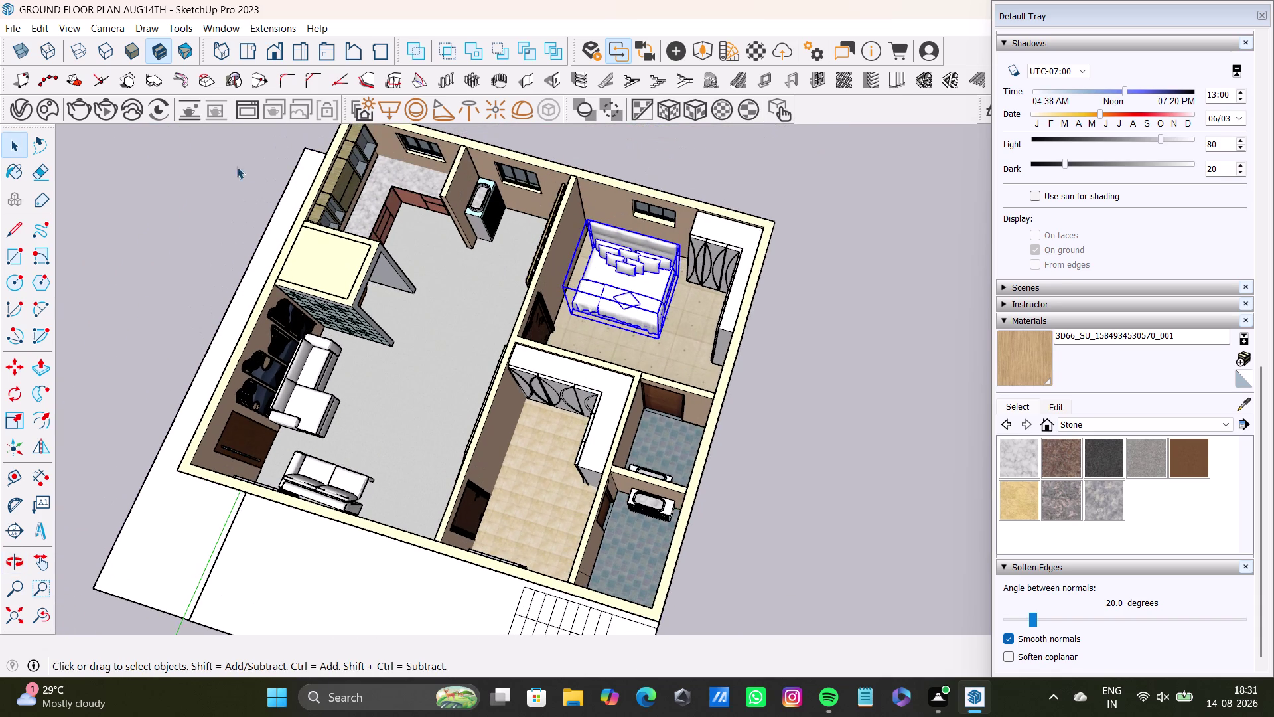
click(26, 112)
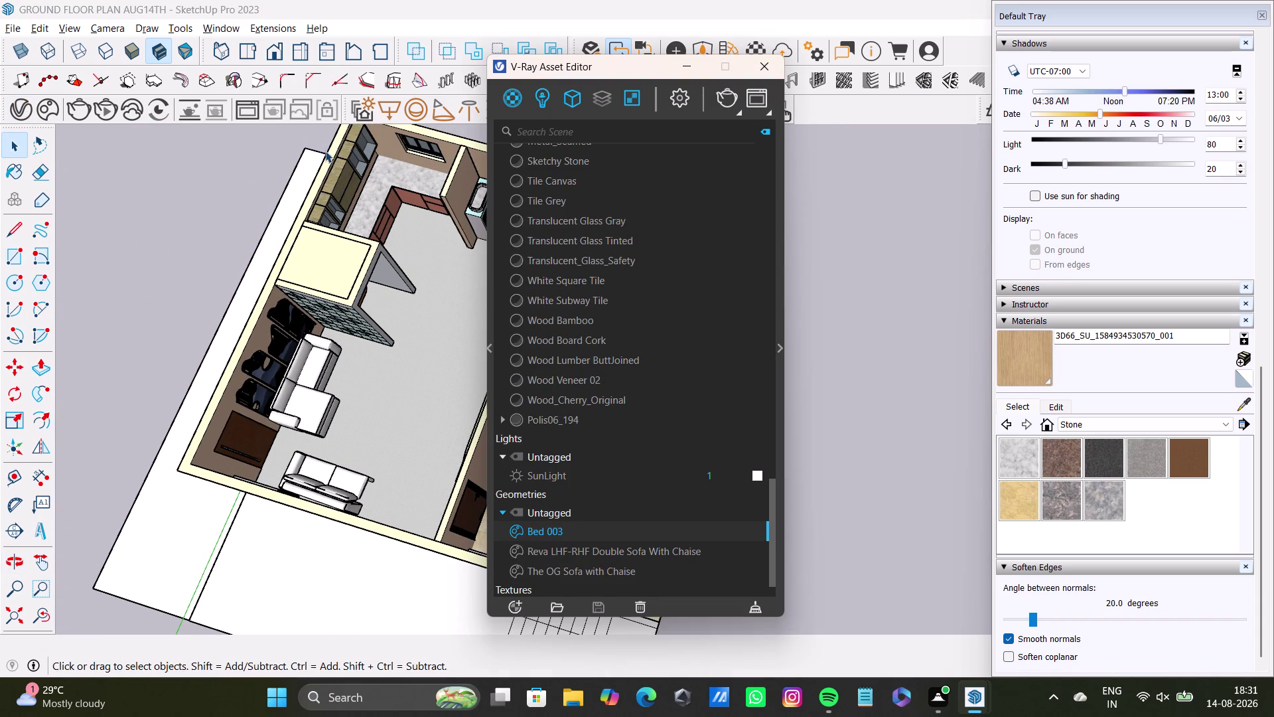
Browse Chaos Cosmos to the Stage Bed, download it and import it into the model.
click(51, 108)
scroll(down, 3)
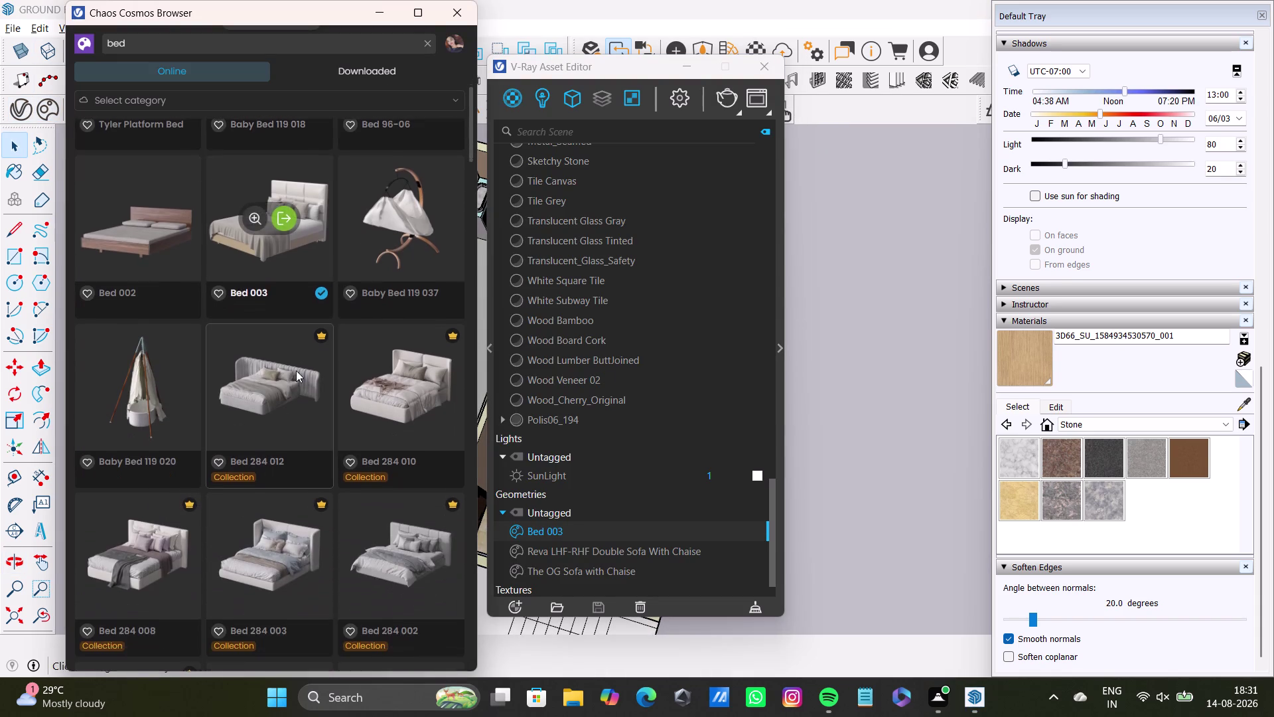
scroll(down, 3)
scroll(down, 3)
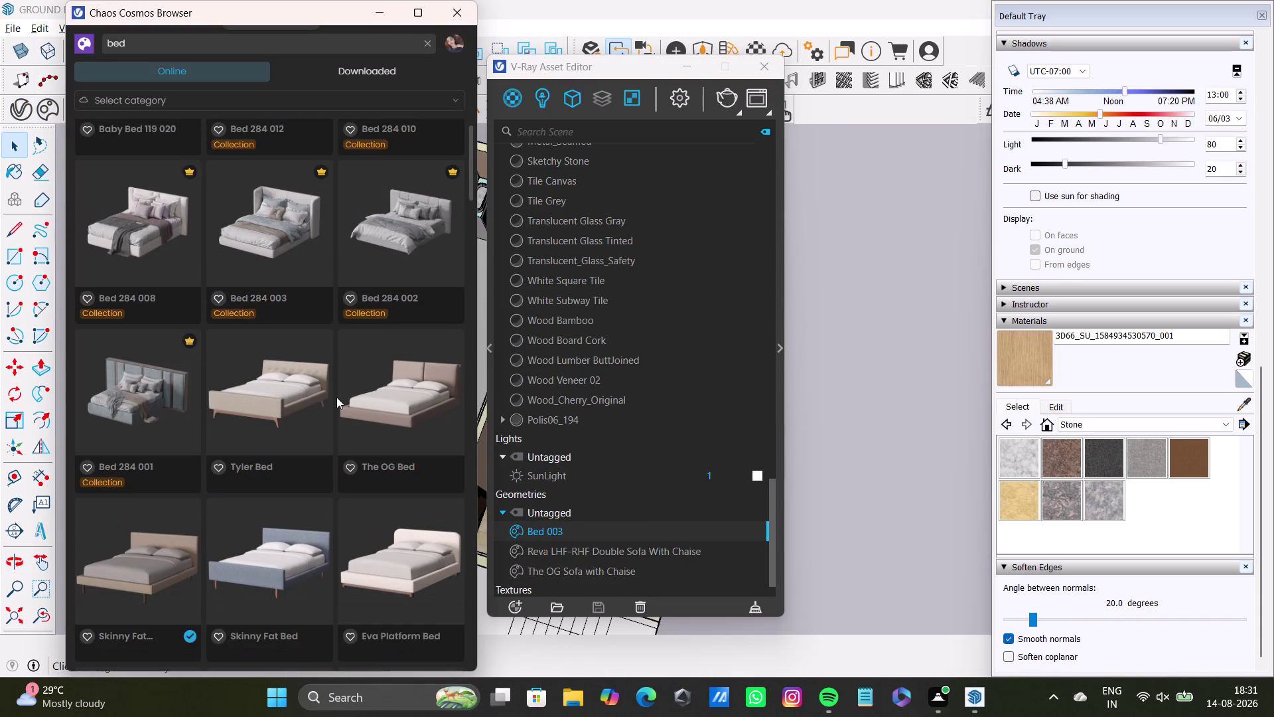
scroll(down, 3)
scroll(down, 3)
scroll(down, 3)
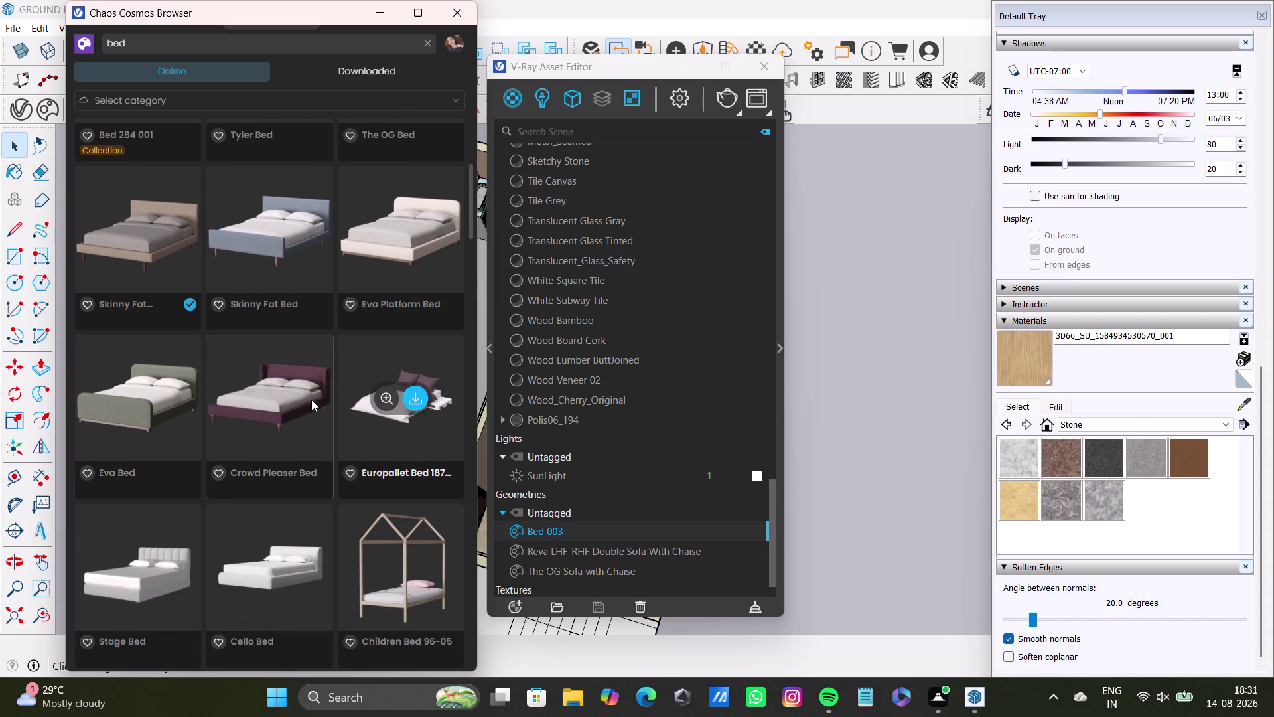
scroll(down, 3)
scroll(down, 3)
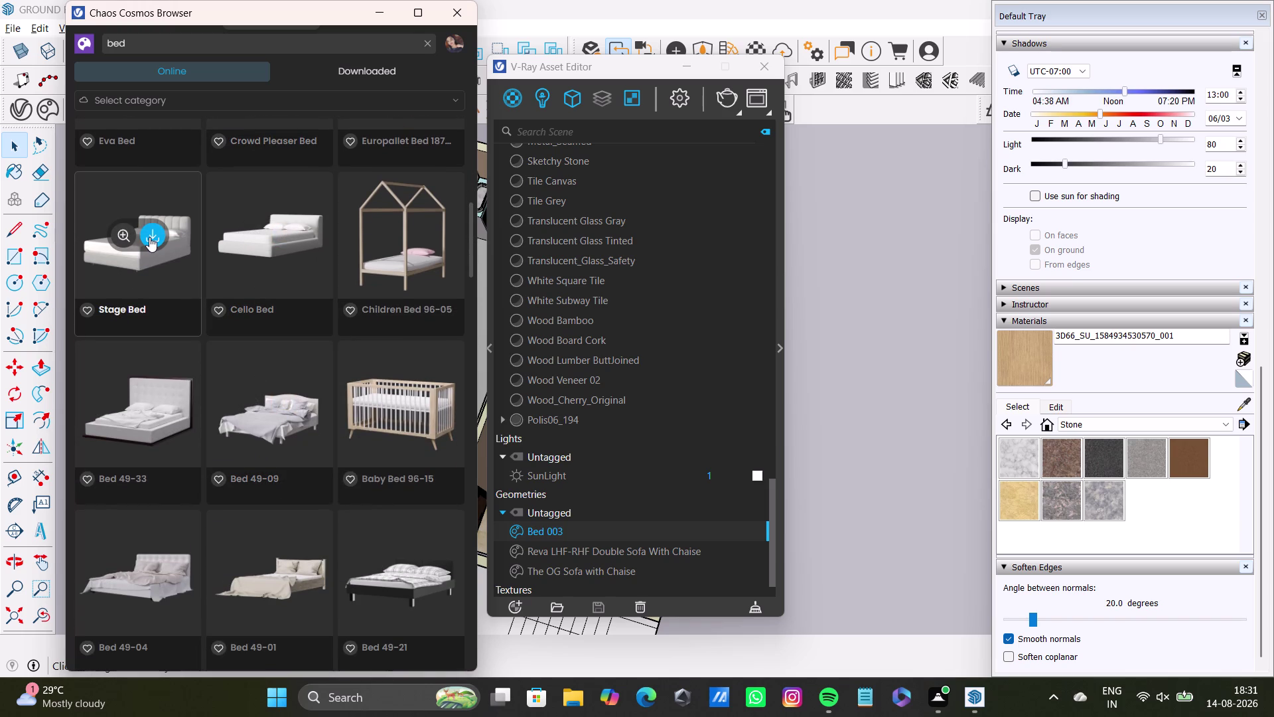
click(150, 237)
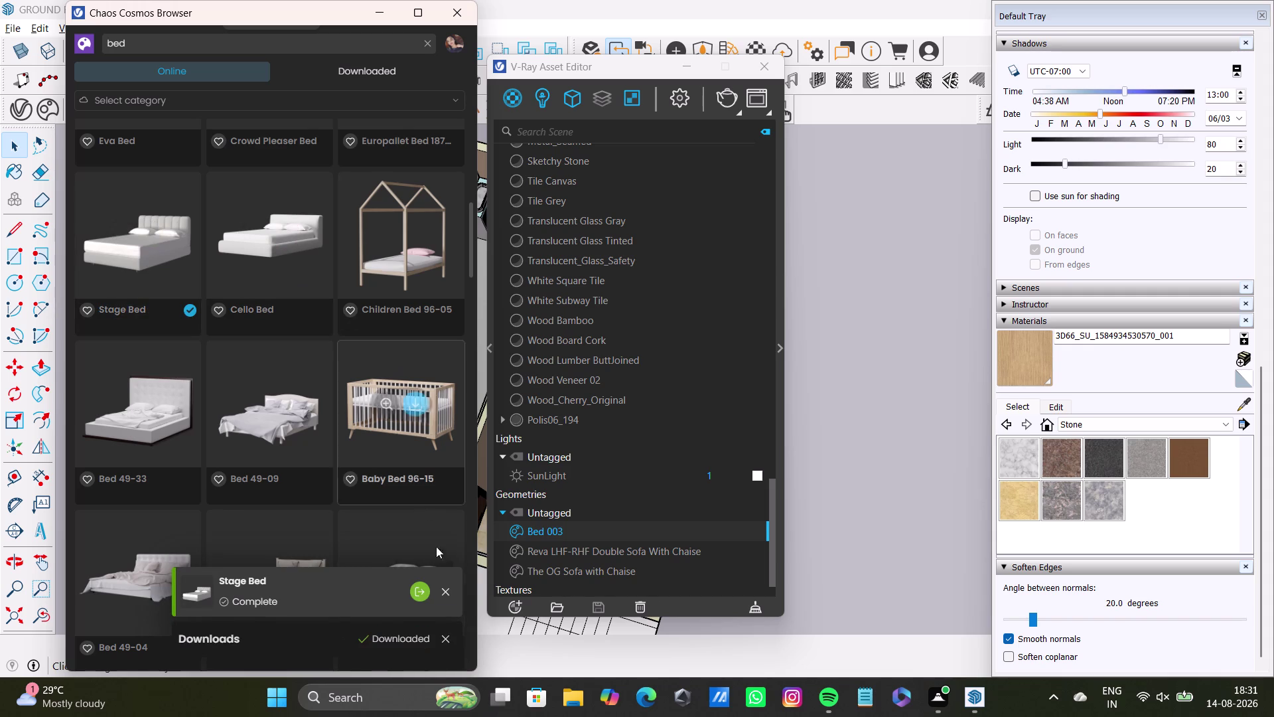
click(422, 590)
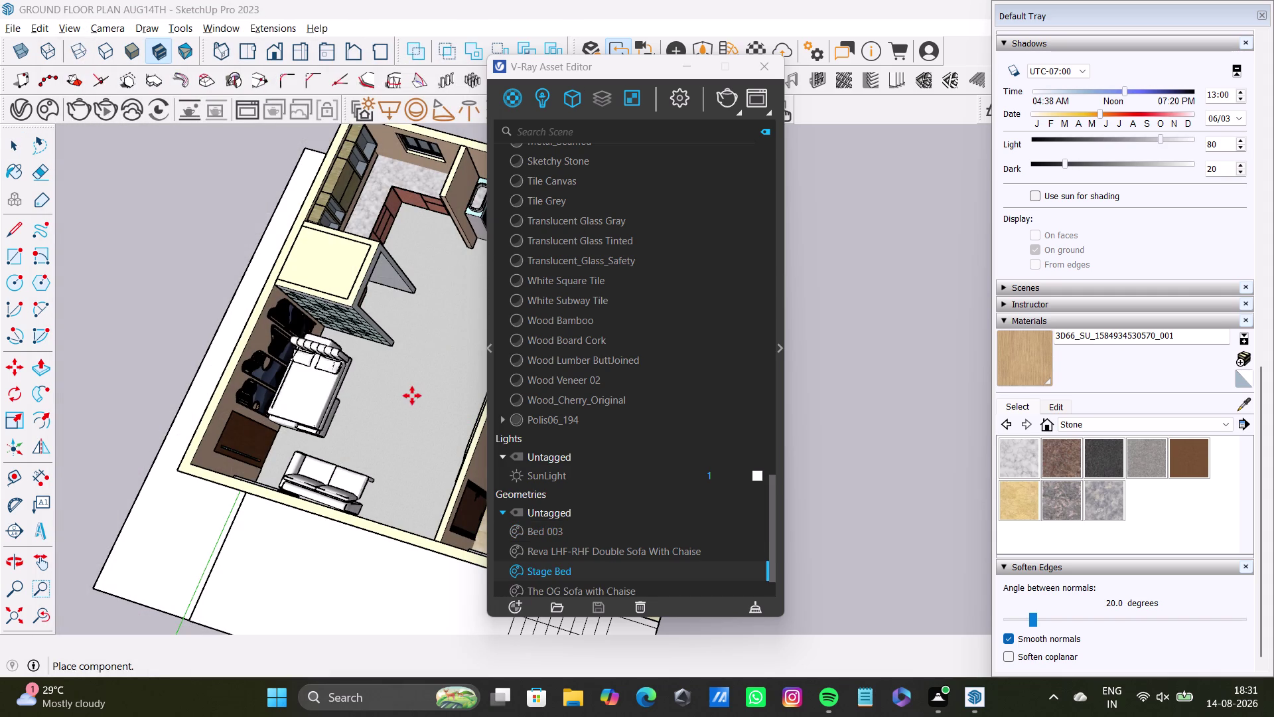
Close the Asset Editor and drop the Stage Bed into the lower bedroom.
click(759, 65)
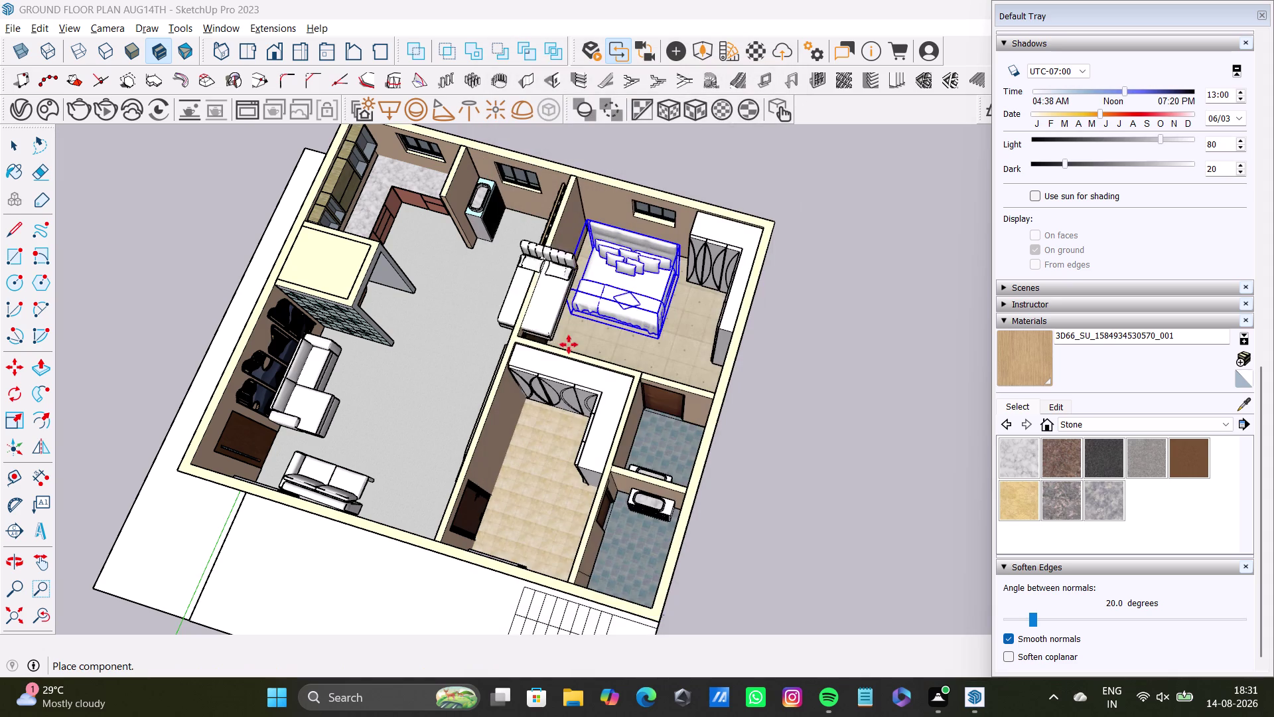
scroll(up, 3)
middle_drag(578, 448, 577, 298)
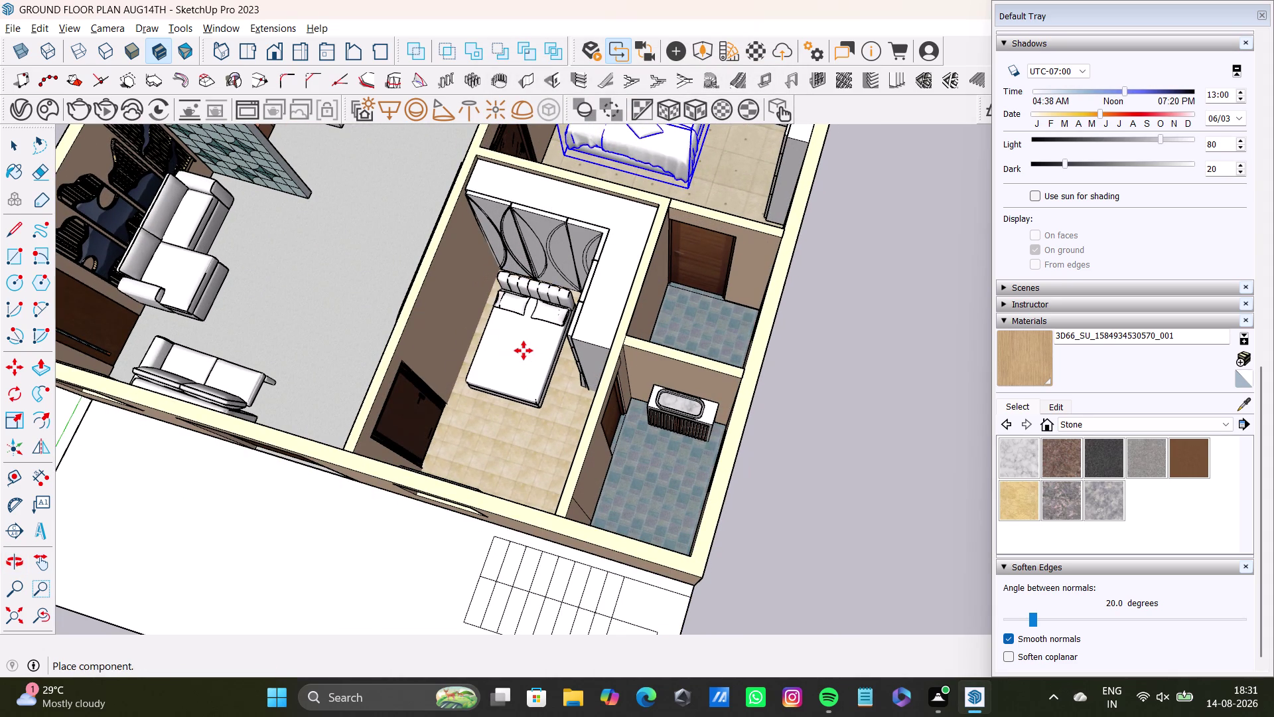
click(519, 349)
middle_drag(528, 368, 688, 370)
key(space)
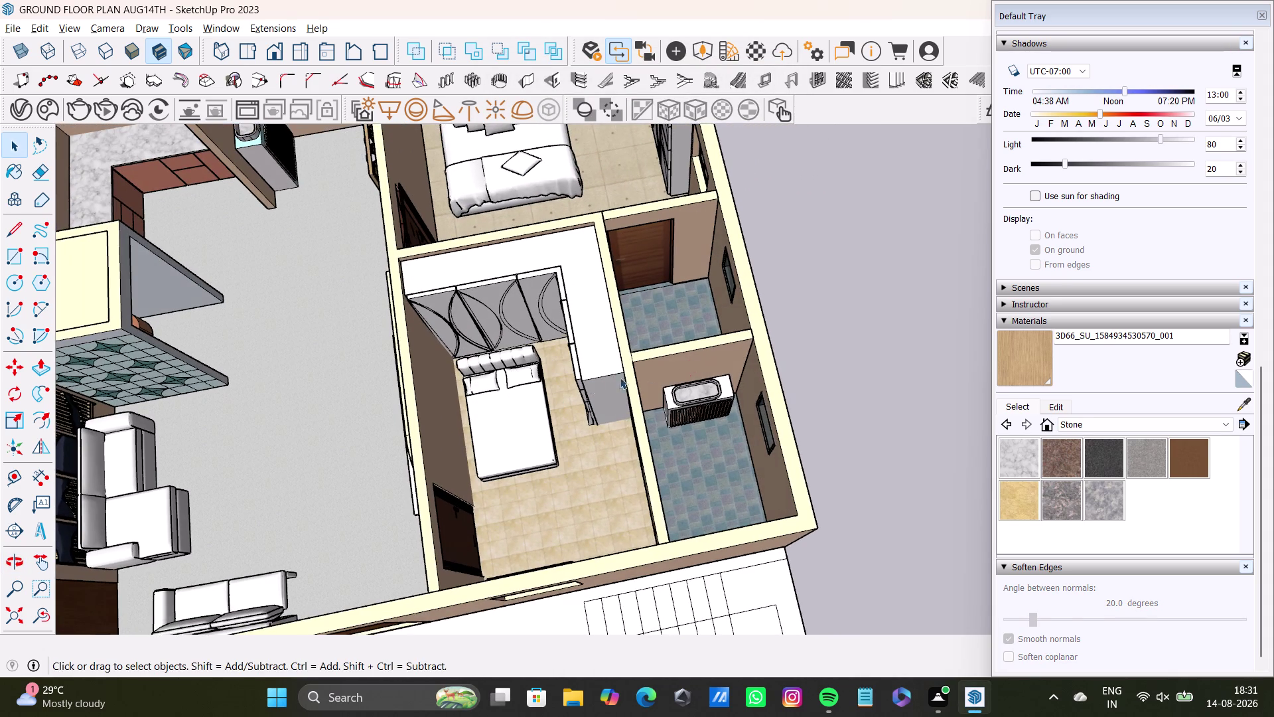
Zoom in on the new bed beside the wardrobe and select it.
scroll(up, 3)
middle_drag(546, 373, 558, 252)
scroll(up, 3)
scroll(up, 3)
middle_drag(543, 279, 601, 374)
middle_drag(612, 400, 579, 328)
click(577, 426)
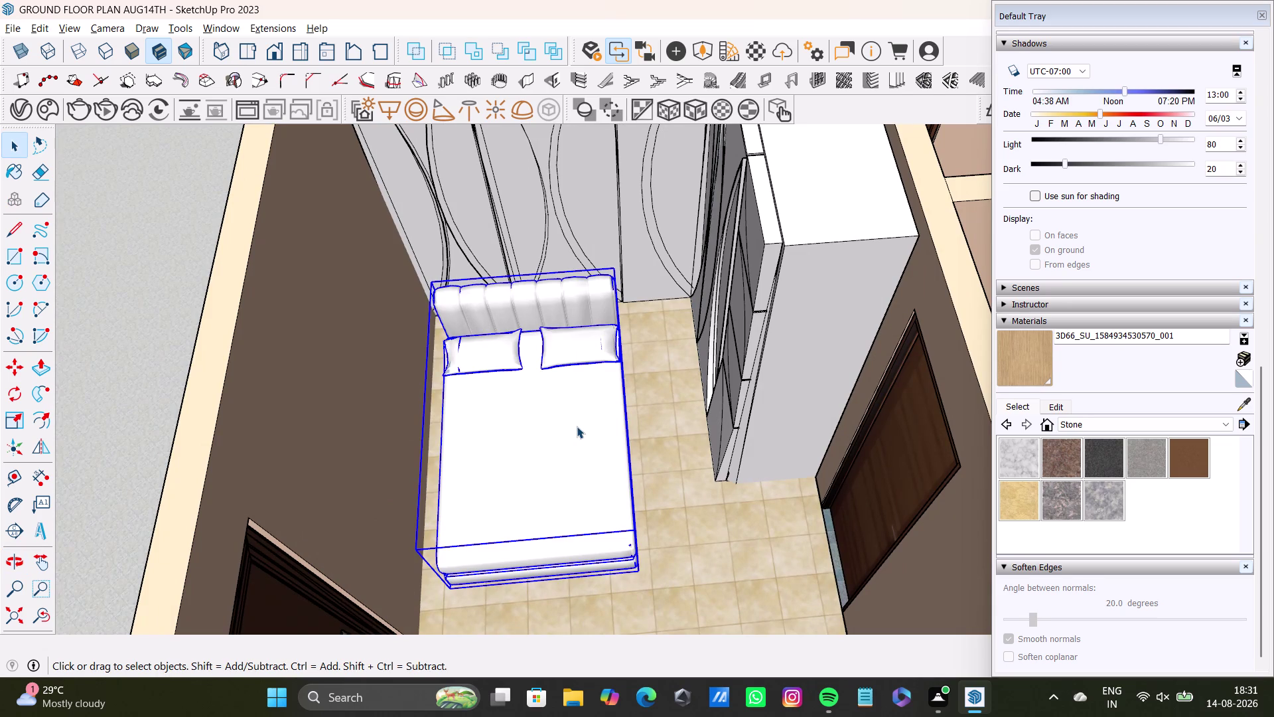
Rotate the Stage Bed 90° around its headboard corner.
key(w)
key(q)
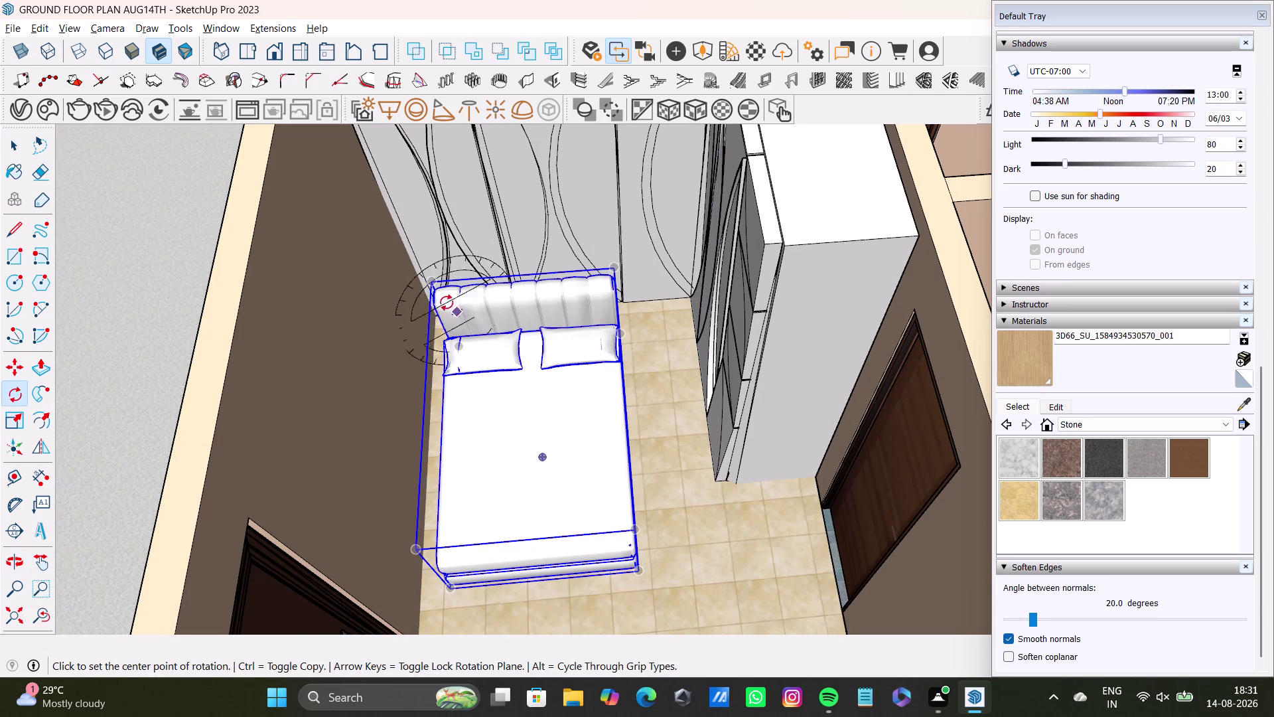
key(Up)
click(430, 279)
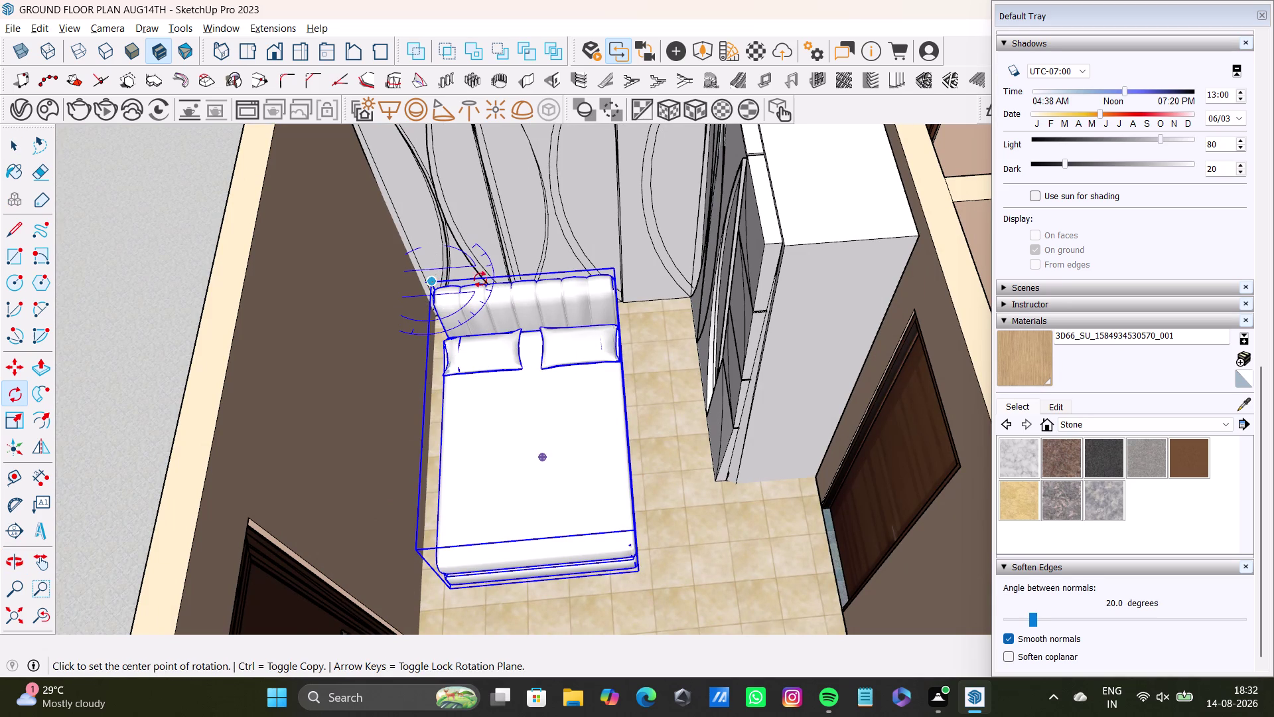
click(617, 265)
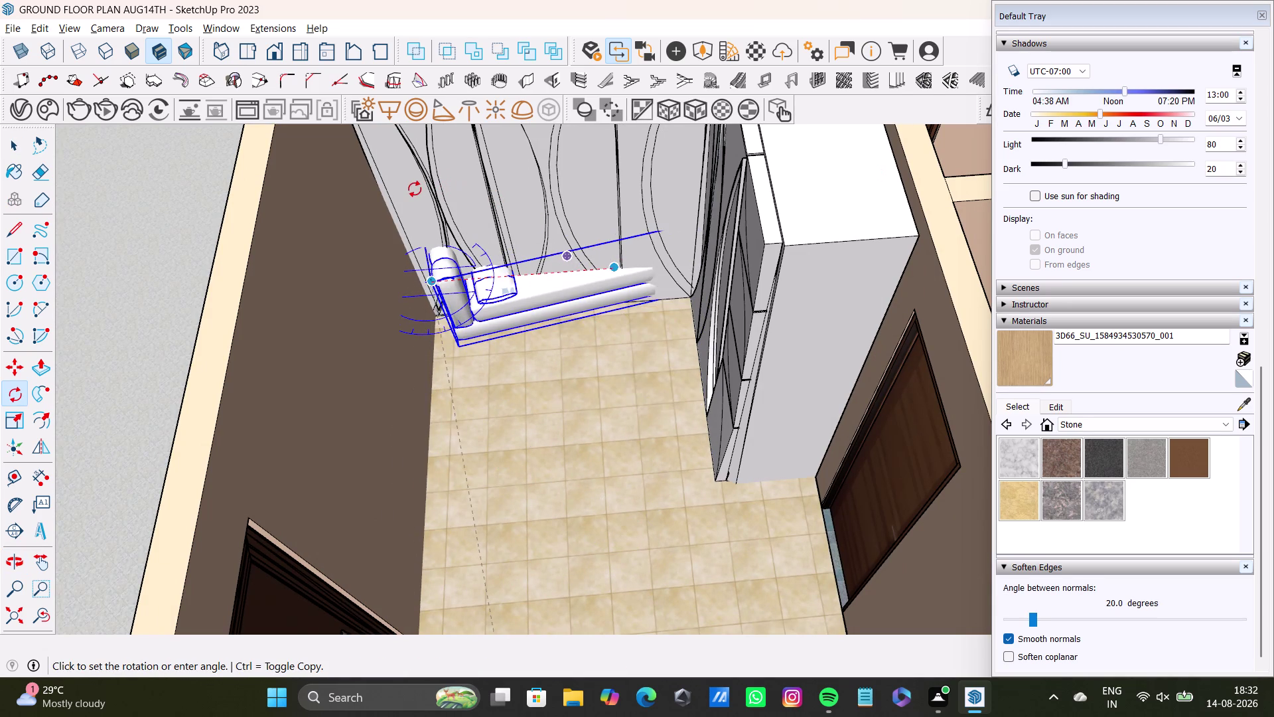
click(429, 235)
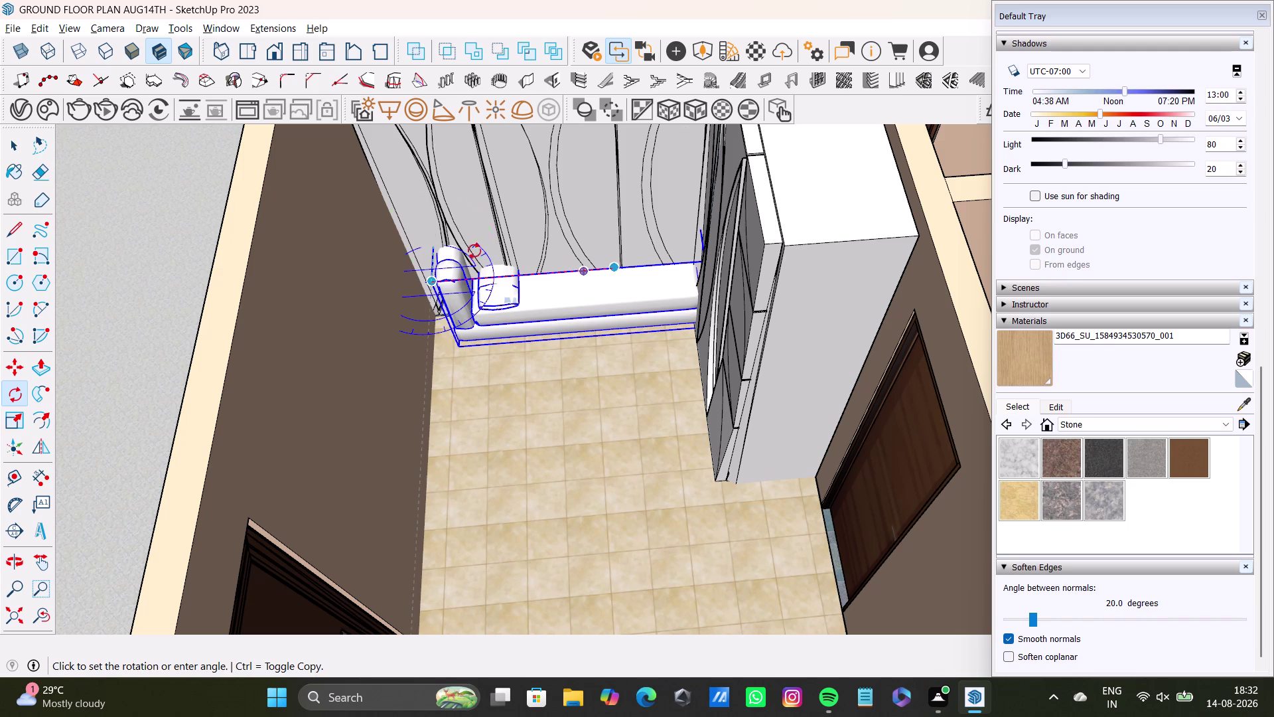
Move the rotated bed so its headboard sits against the left wall.
key(space)
key(m)
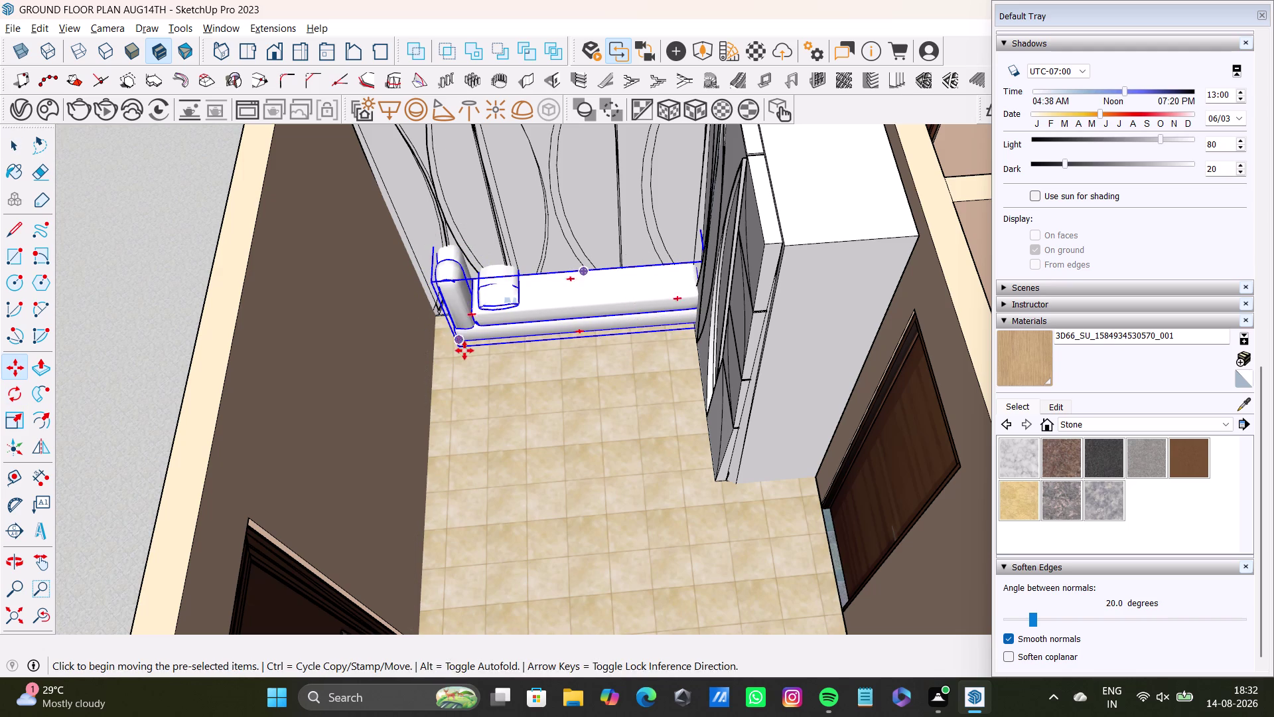
click(465, 350)
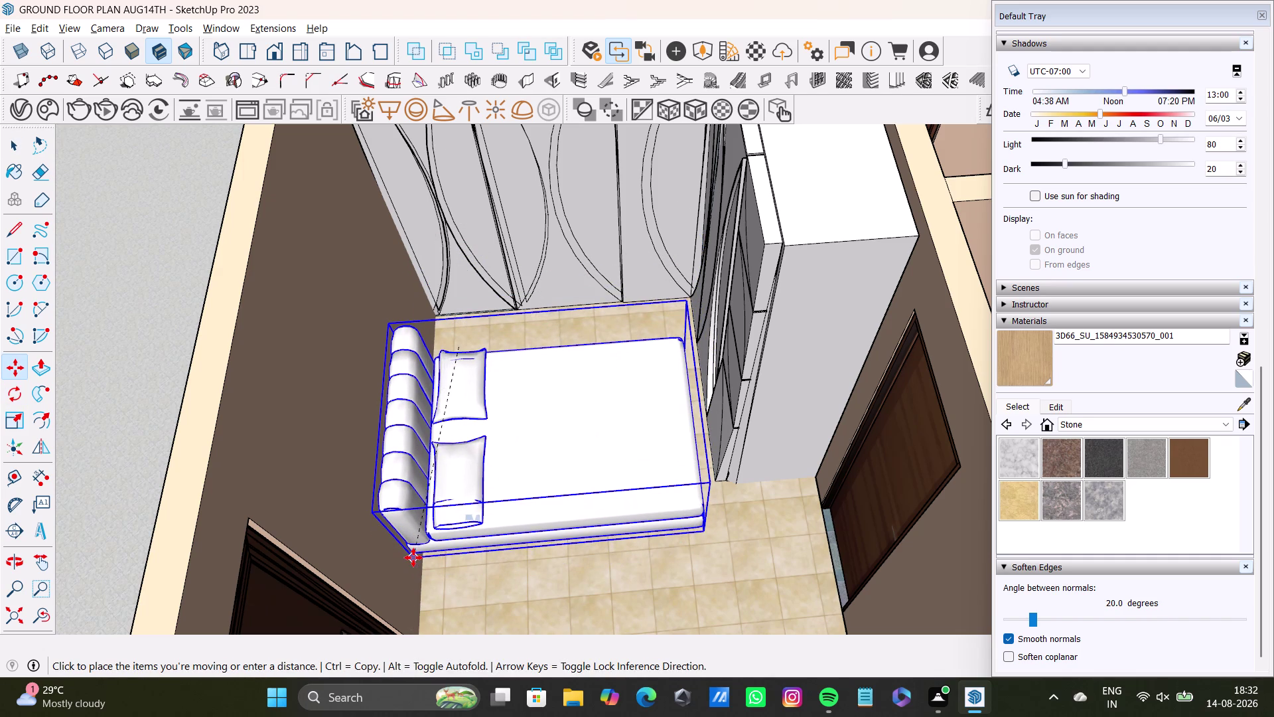
click(413, 557)
middle_drag(448, 560, 462, 476)
scroll(up, 3)
middle_drag(459, 508, 446, 422)
middle_drag(445, 422, 436, 469)
middle_drag(437, 494, 436, 548)
click(393, 557)
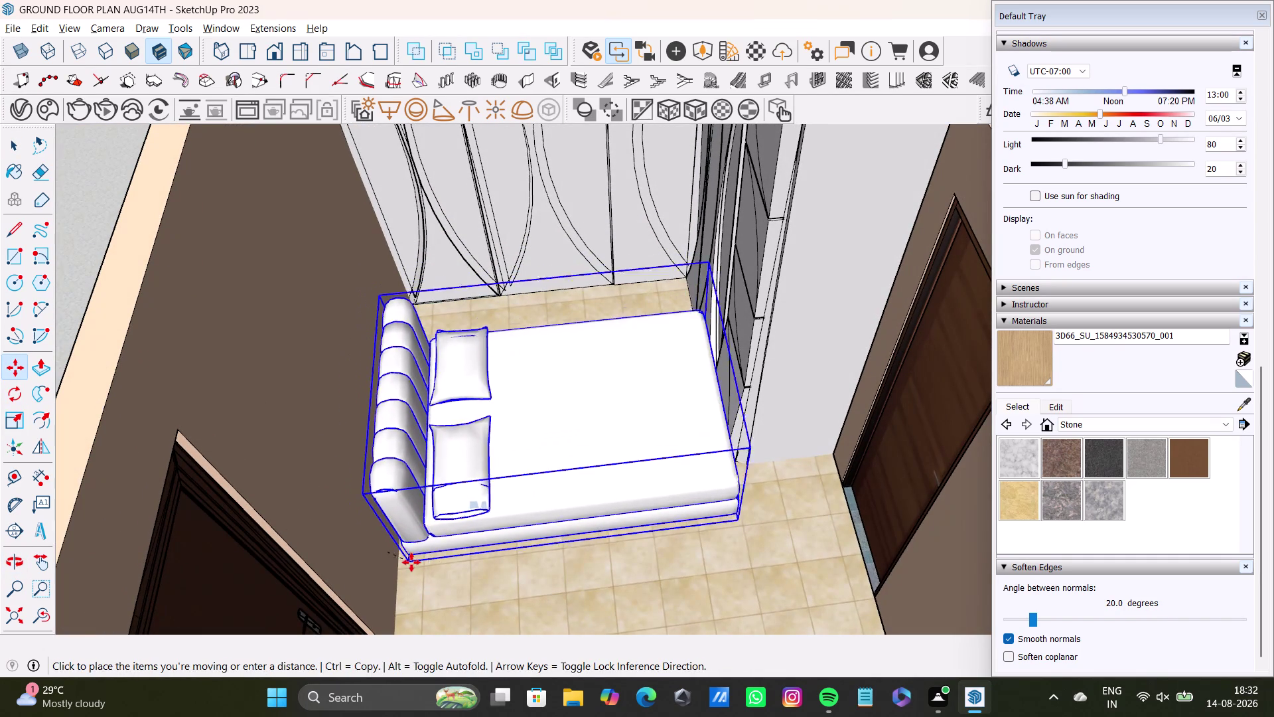
click(402, 565)
key(s)
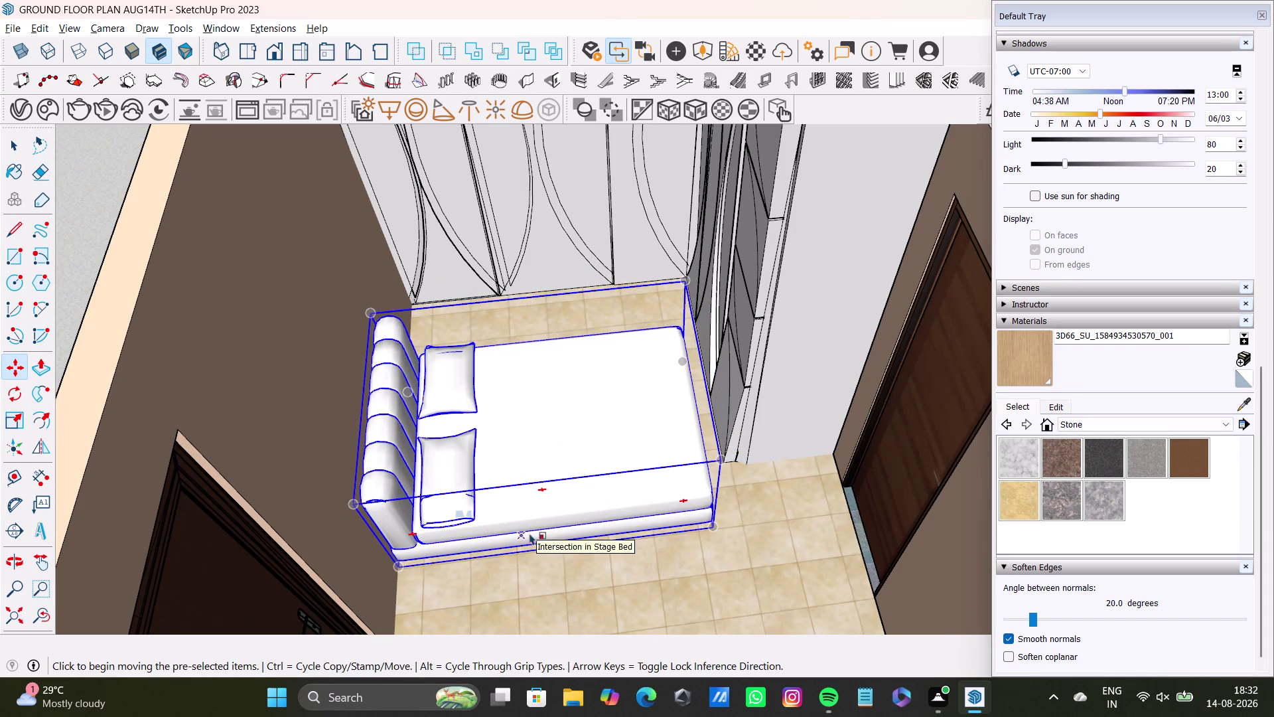
drag(536, 377, 501, 306)
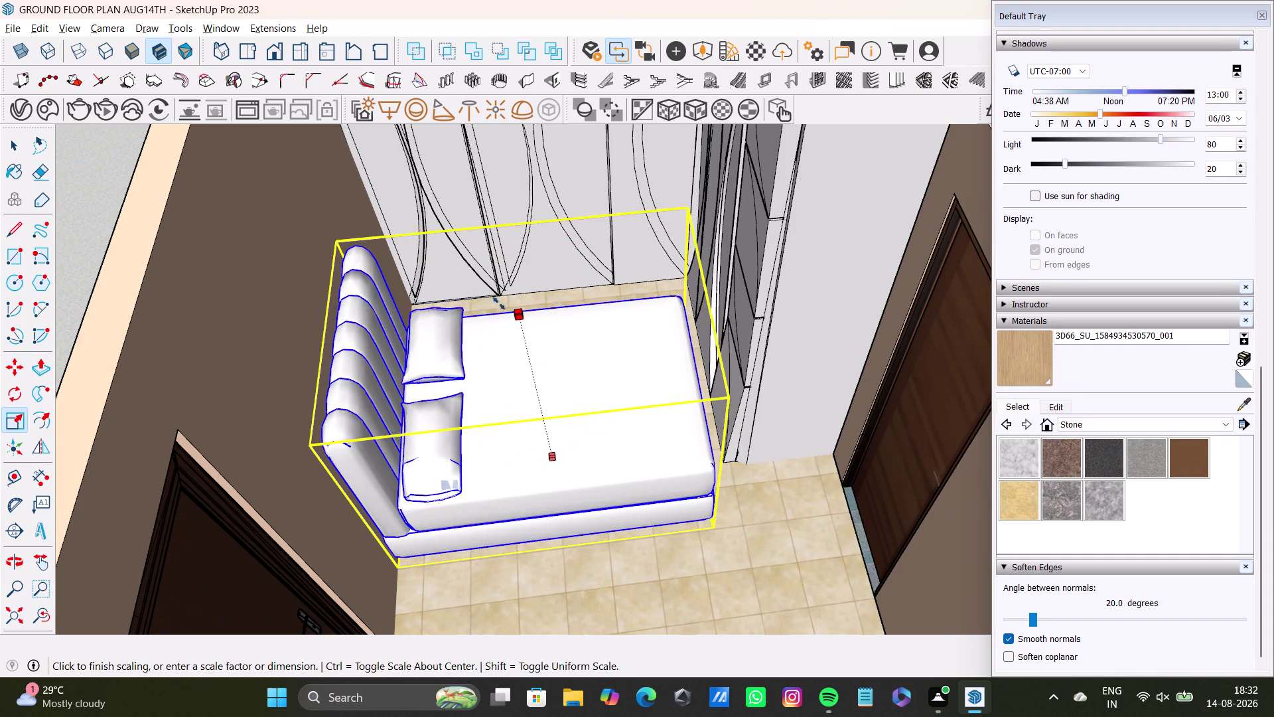
Stretch the bed across the floor with the scale grips and check it from above.
drag(501, 306, 481, 269)
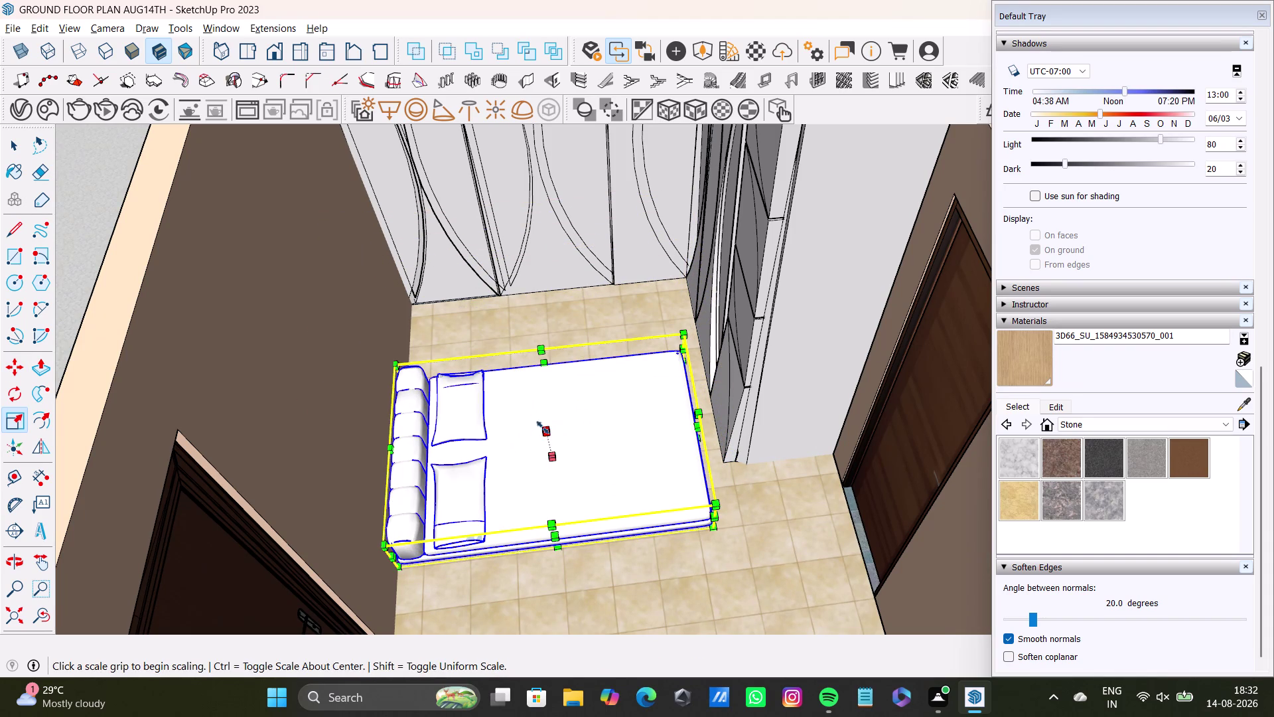
drag(545, 428, 414, 301)
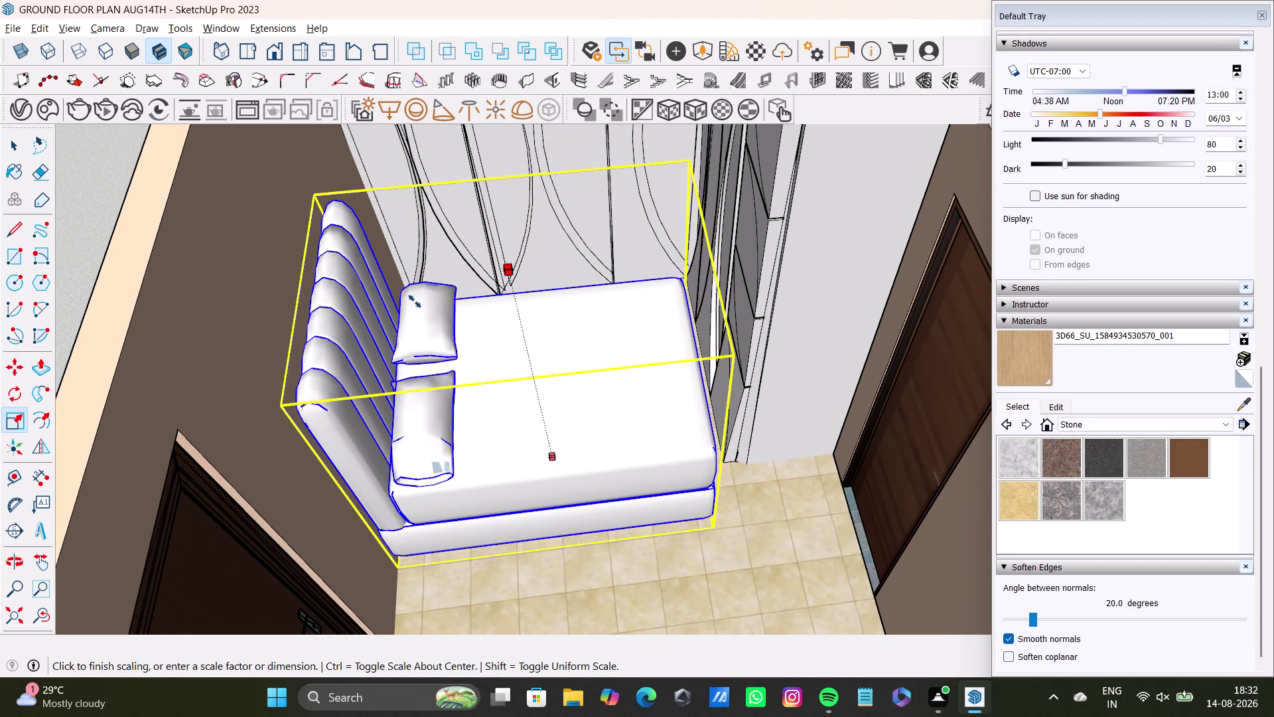
drag(414, 301, 419, 309)
middle_drag(519, 370, 417, 463)
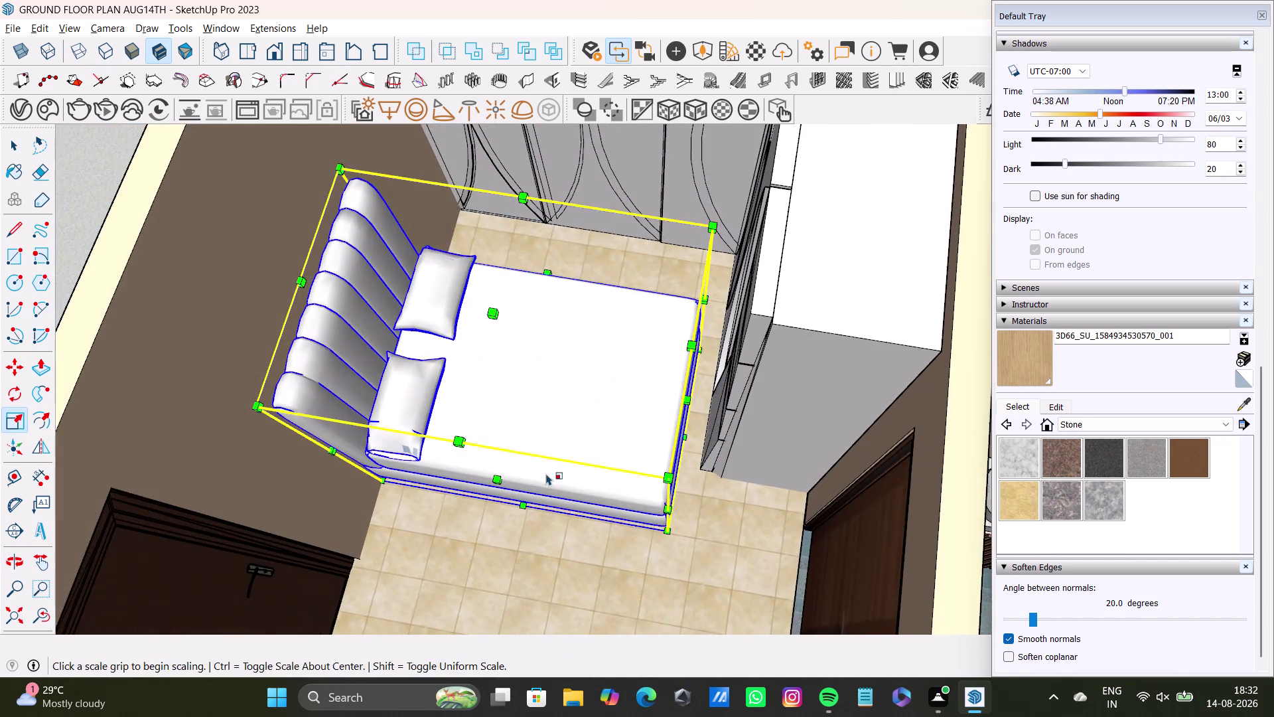
middle_drag(580, 469, 577, 455)
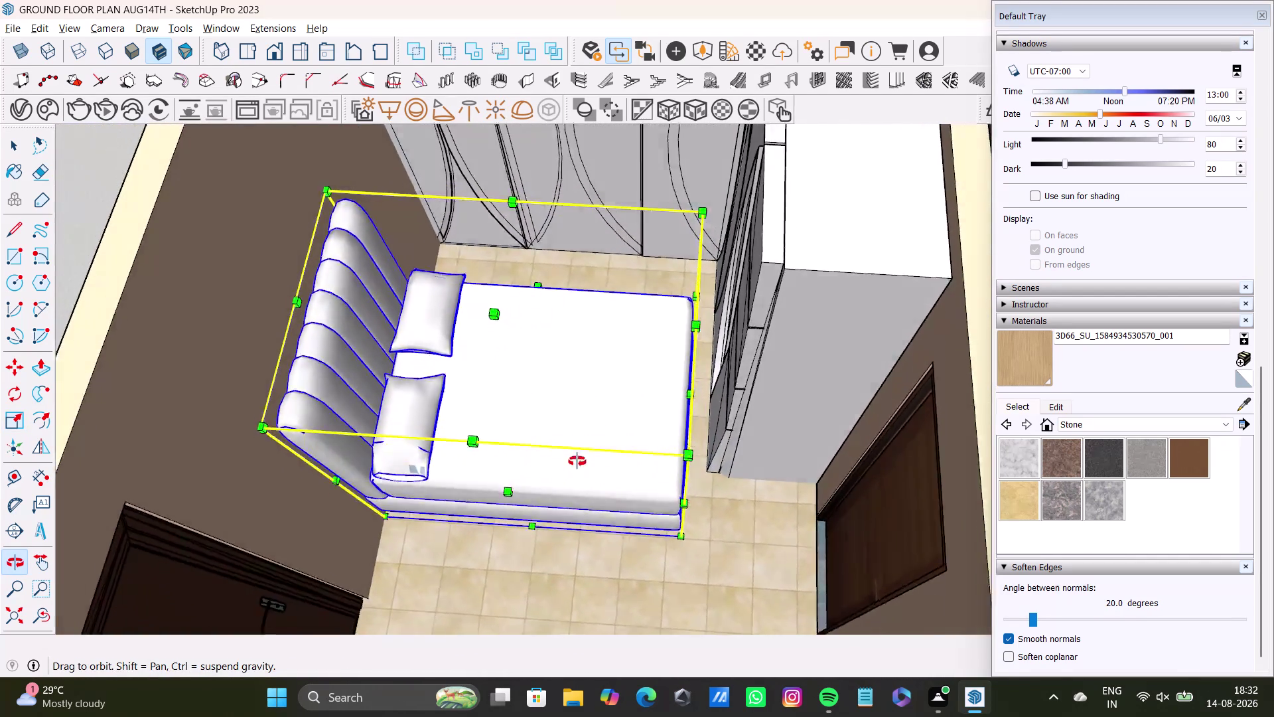
middle_drag(577, 454, 597, 521)
scroll(down, 3)
middle_drag(599, 447, 690, 378)
scroll(down, 3)
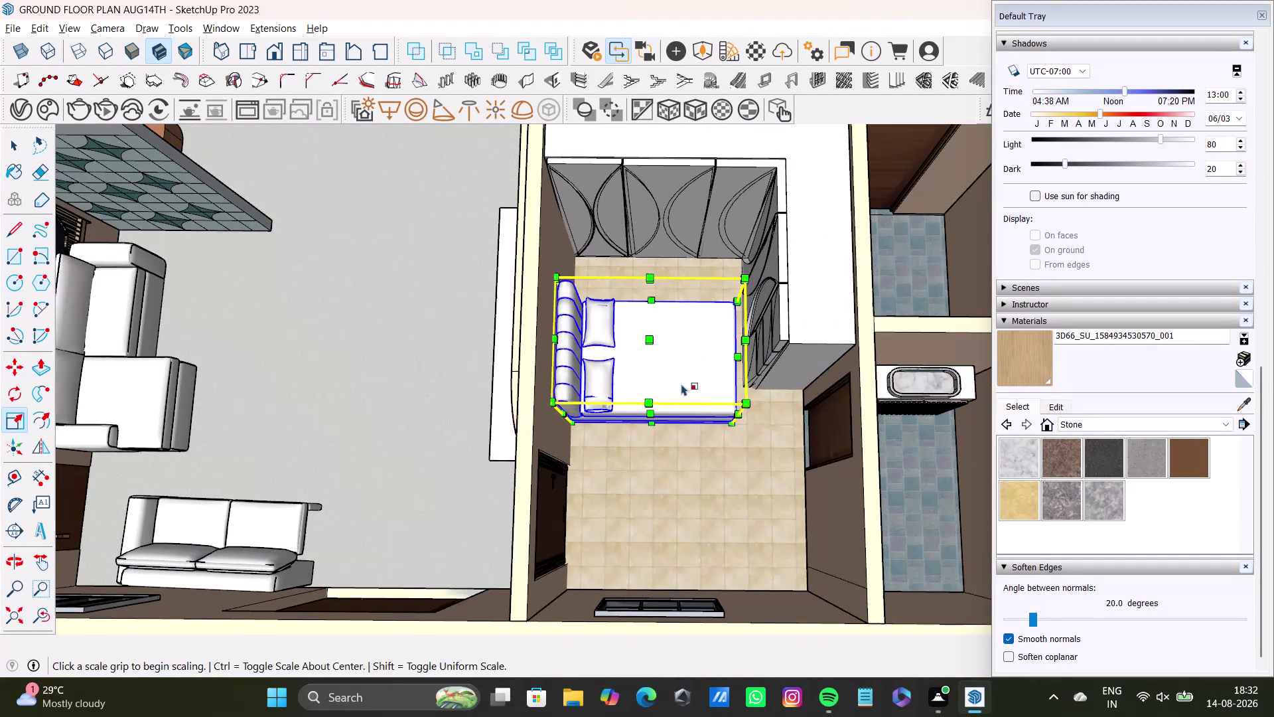
Stretch the bed toward the door, widen it, and scale it uniformly from a corner.
middle_drag(685, 387, 350, 365)
scroll(up, 3)
middle_drag(690, 391, 703, 333)
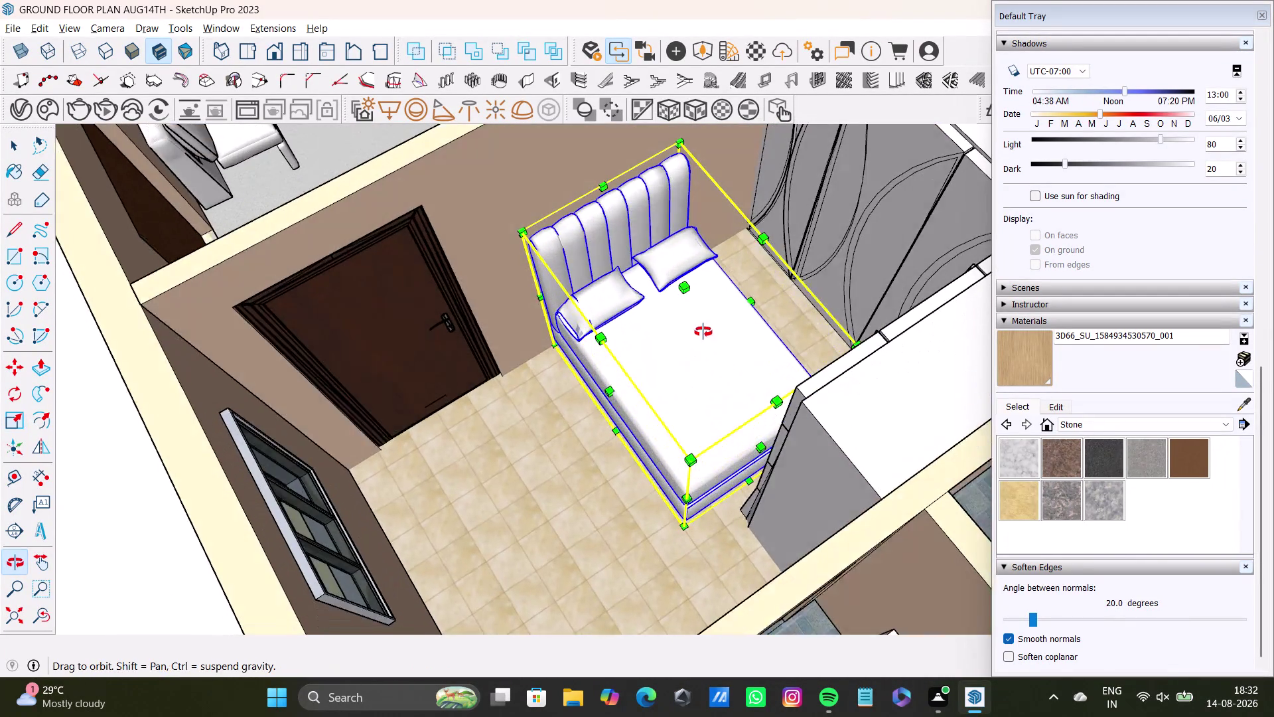
middle_drag(704, 334, 710, 356)
scroll(up, 3)
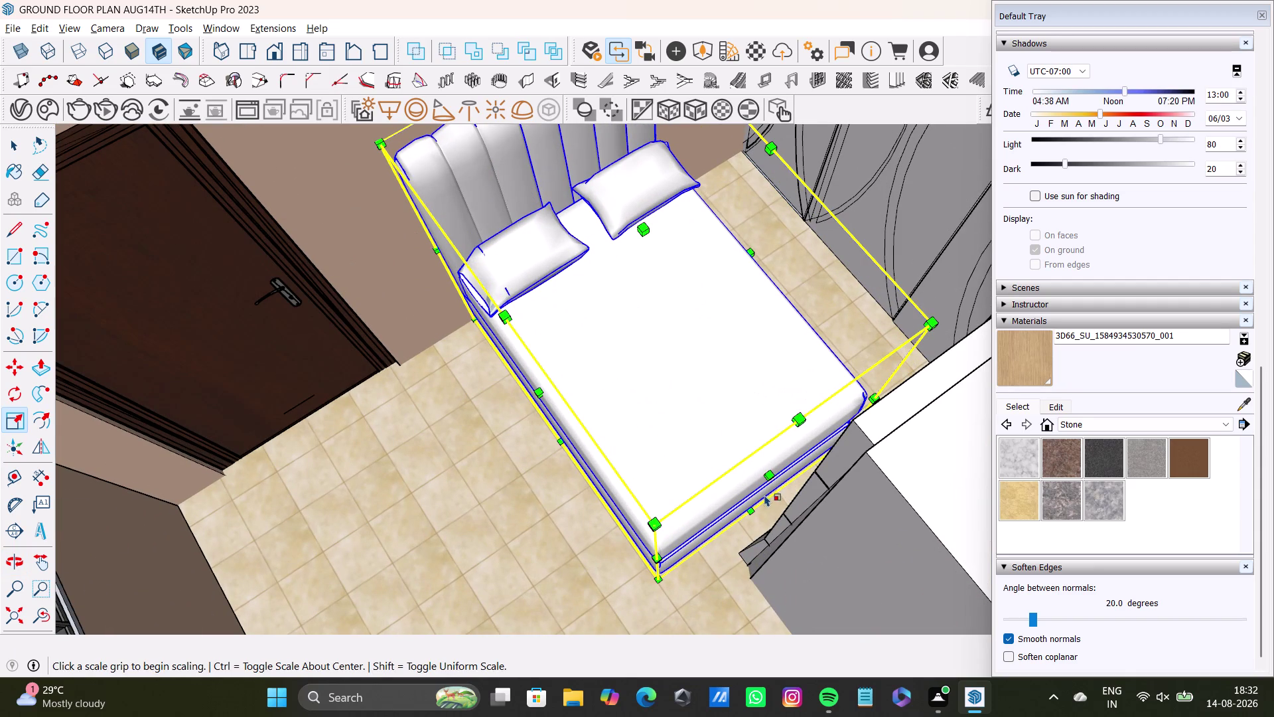
drag(764, 480, 698, 393)
drag(507, 352, 468, 364)
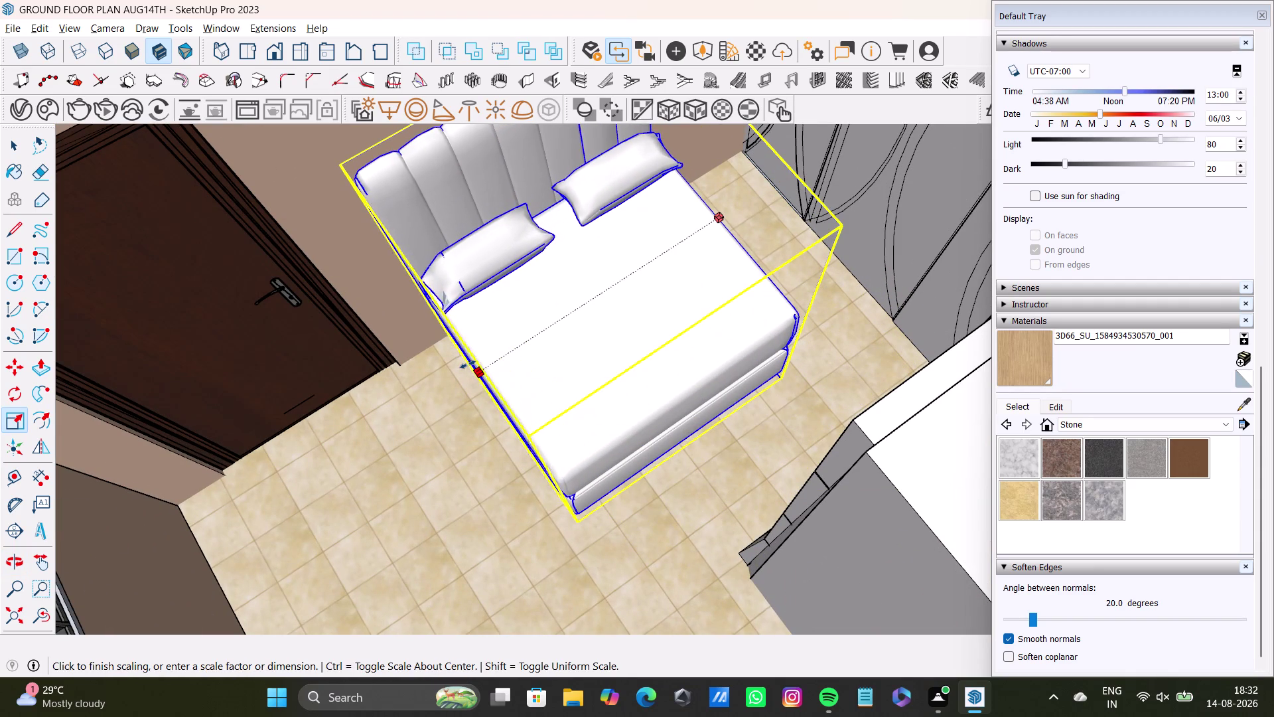
drag(467, 364, 454, 368)
middle_drag(519, 341, 542, 465)
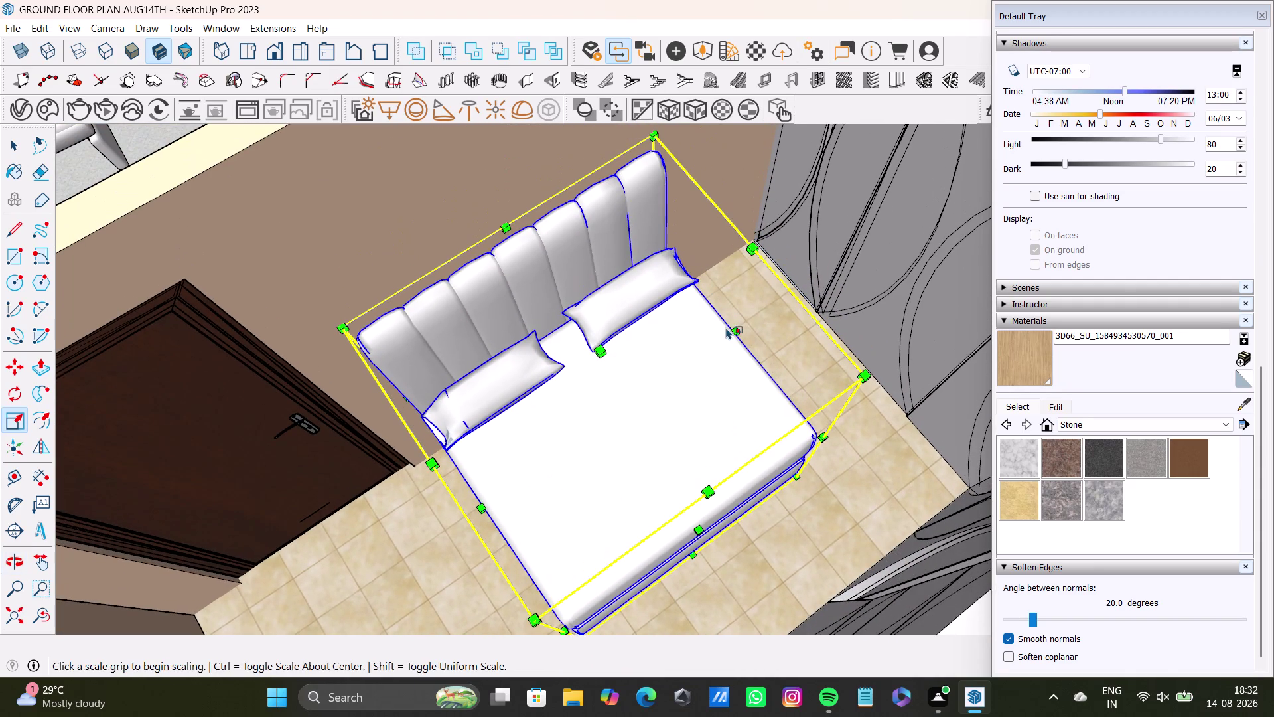
drag(738, 330, 763, 310)
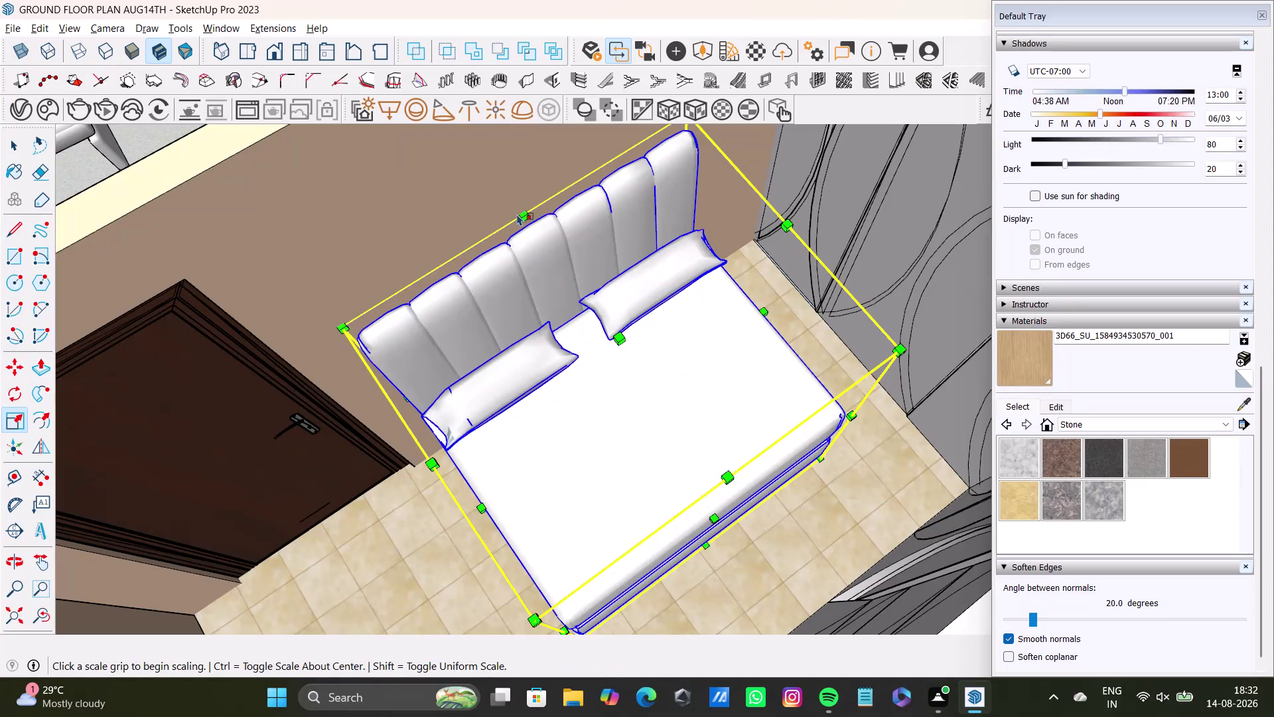
drag(340, 327, 313, 309)
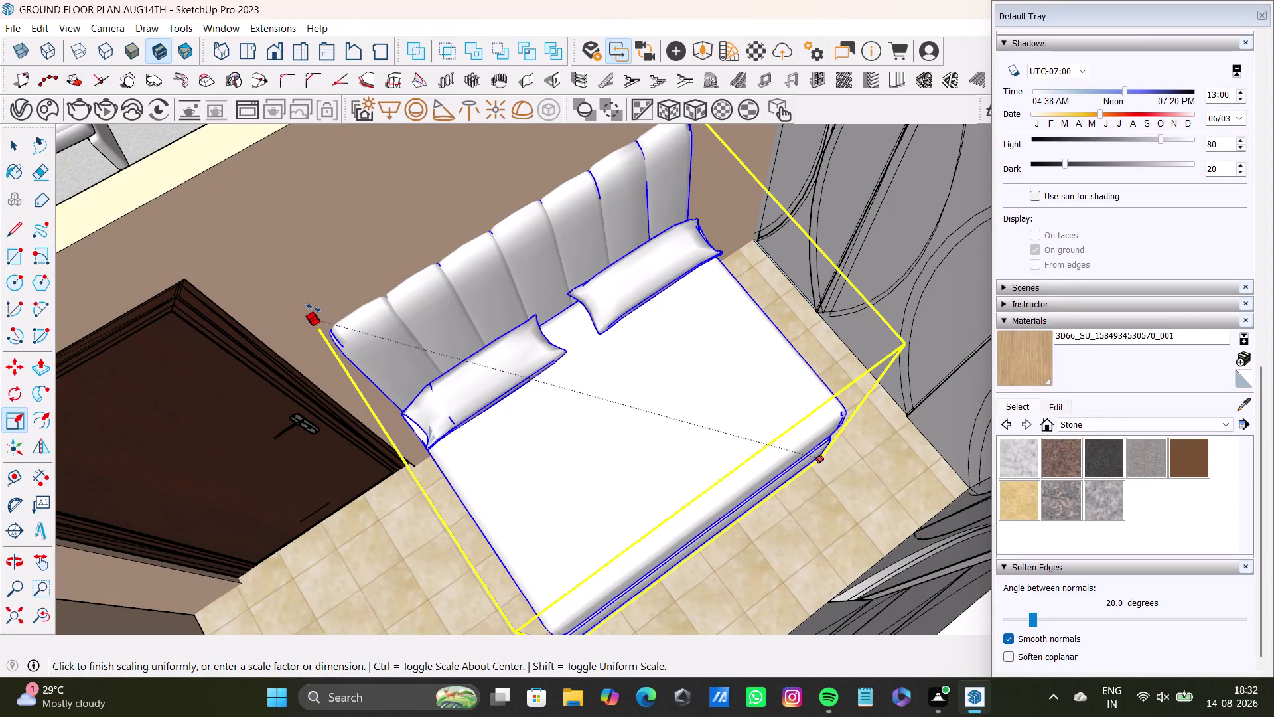
drag(313, 309, 313, 308)
key(space)
Stretch the bed toward the wardrobe wall with the Scale tool.
middle_drag(453, 414, 652, 211)
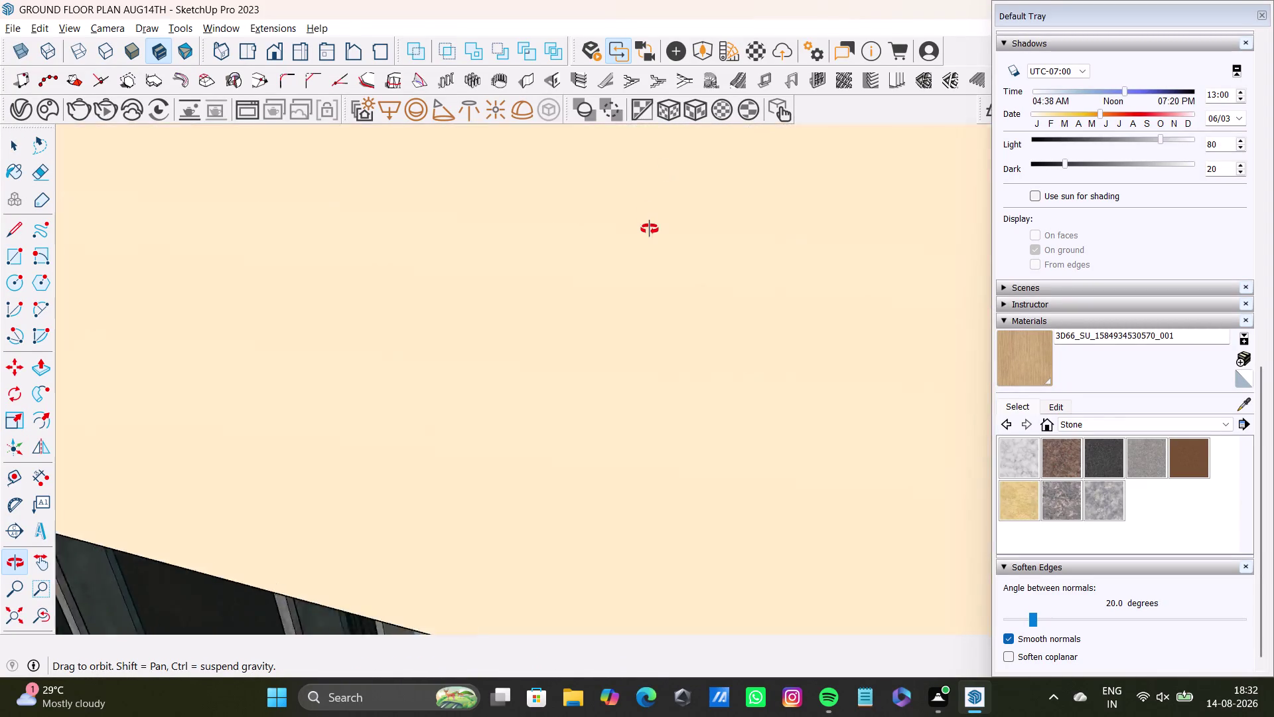
middle_drag(652, 211, 621, 290)
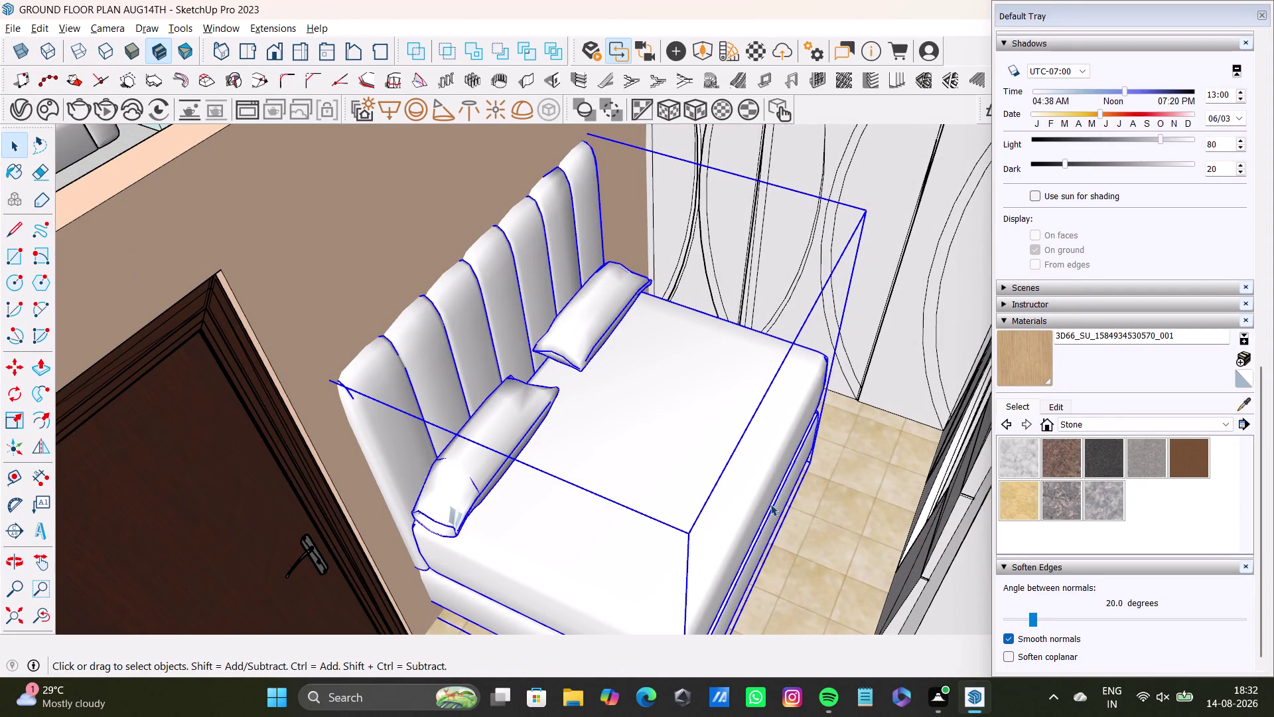
key(s)
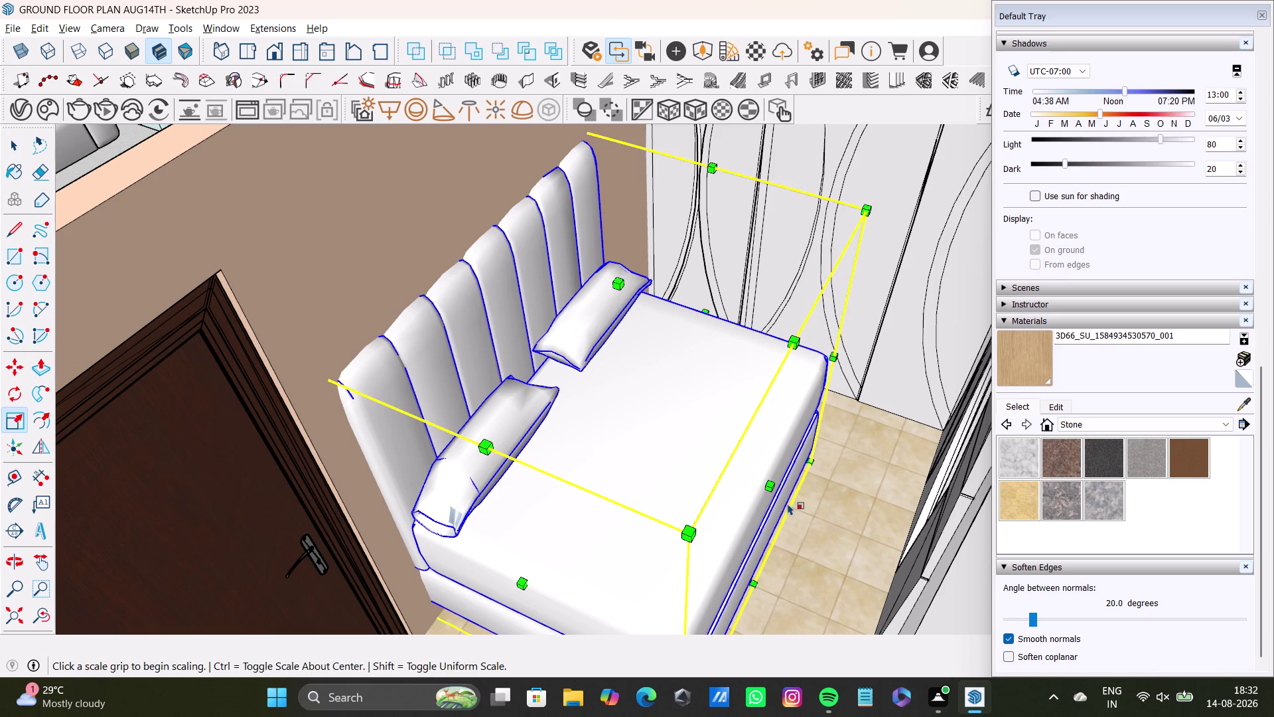
drag(776, 483, 848, 497)
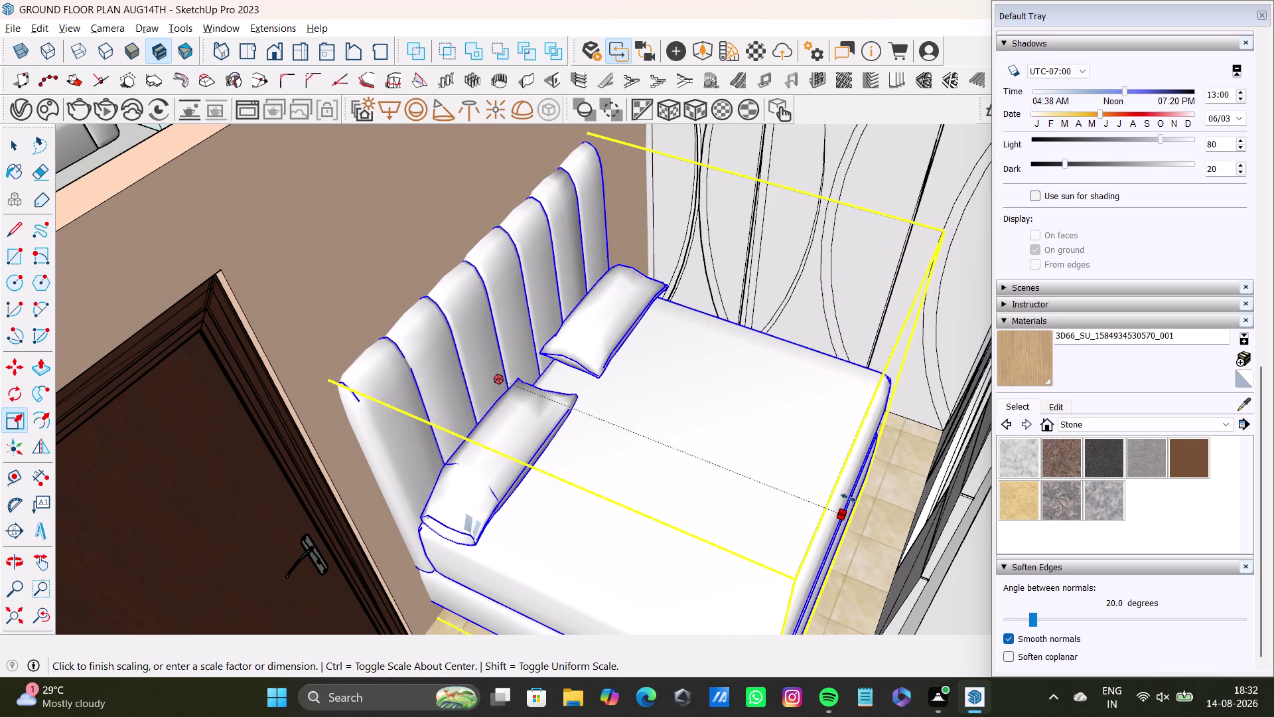
drag(849, 498, 849, 497)
drag(662, 296, 668, 335)
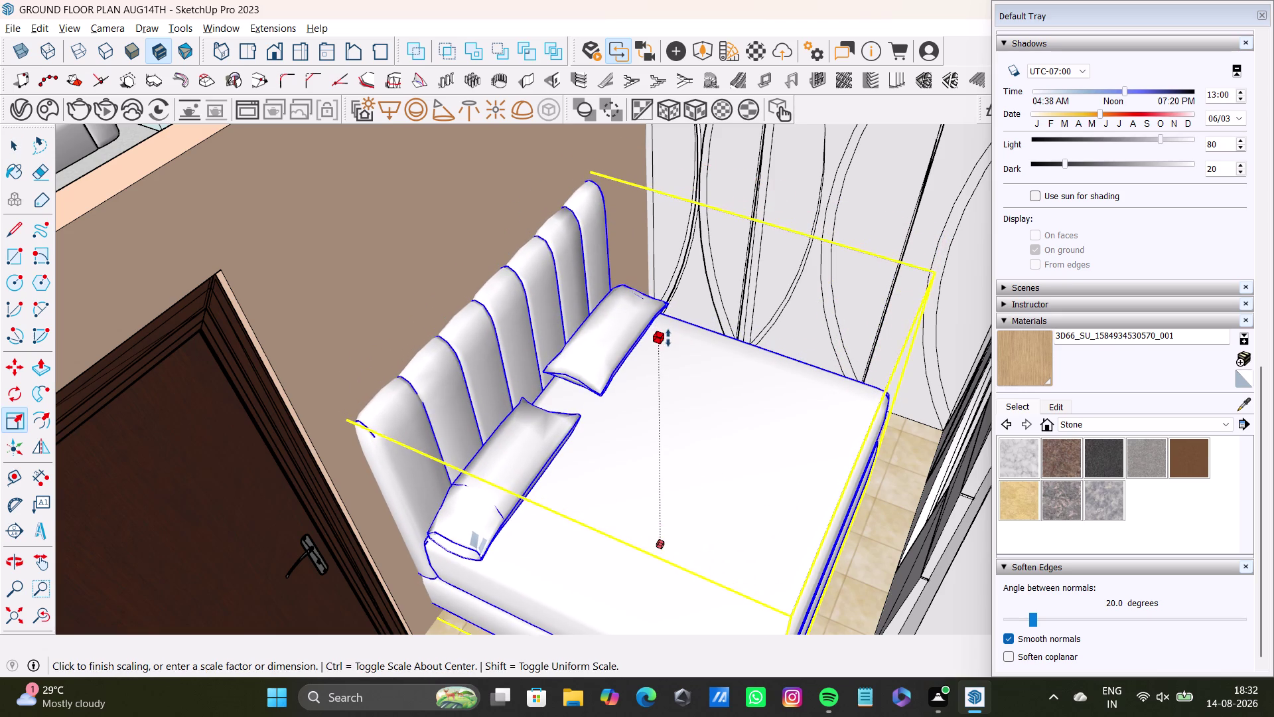
drag(668, 334, 669, 339)
Review the resized bed from above, deselect it and view the whole ground floor.
key(space)
scroll(down, 3)
middle_drag(662, 345, 646, 493)
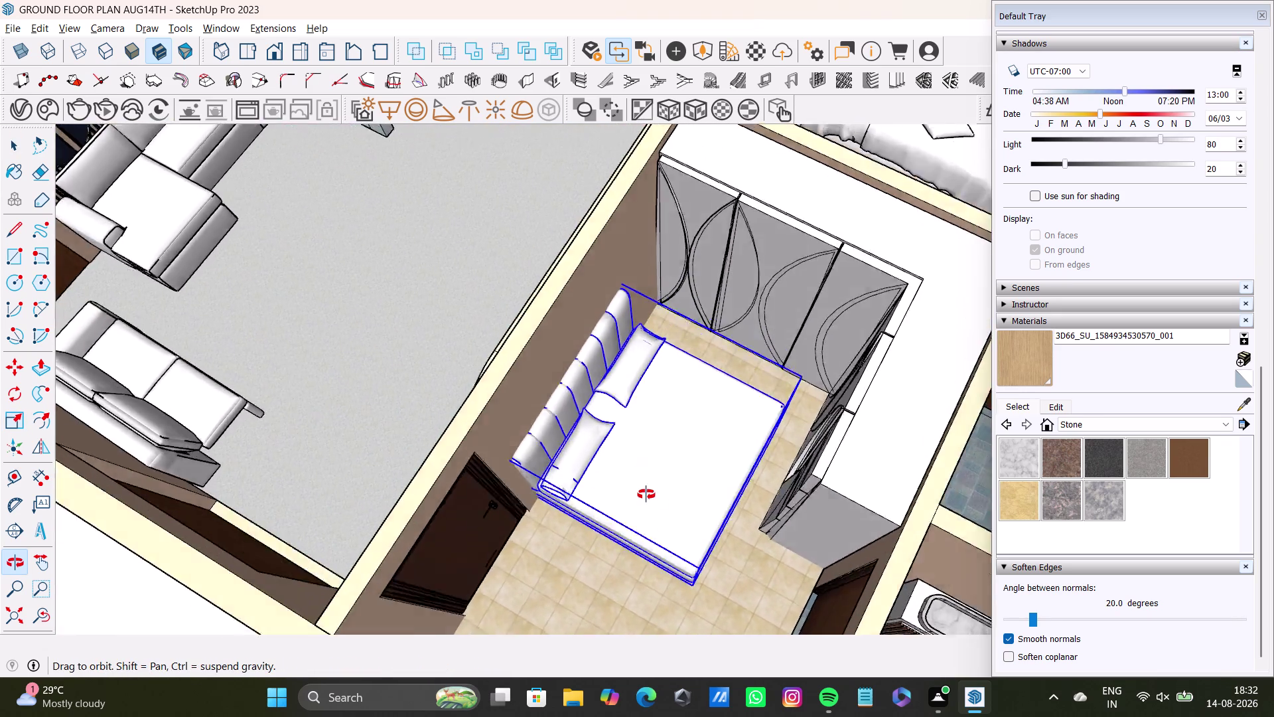
middle_drag(646, 493, 779, 523)
key(space)
click(434, 343)
scroll(down, 3)
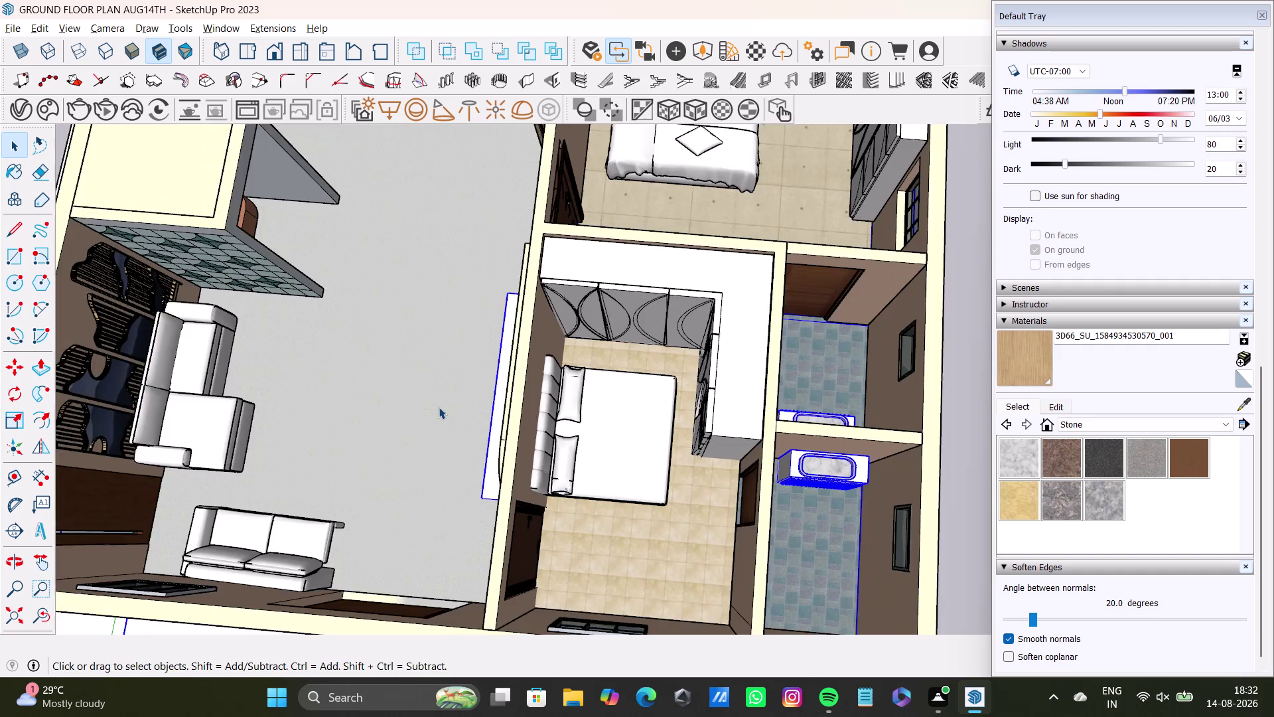
scroll(down, 3)
middle_drag(439, 407, 801, 229)
Clear the selection, then orbit and zoom around the furnished ground floor model.
key(space)
click(819, 205)
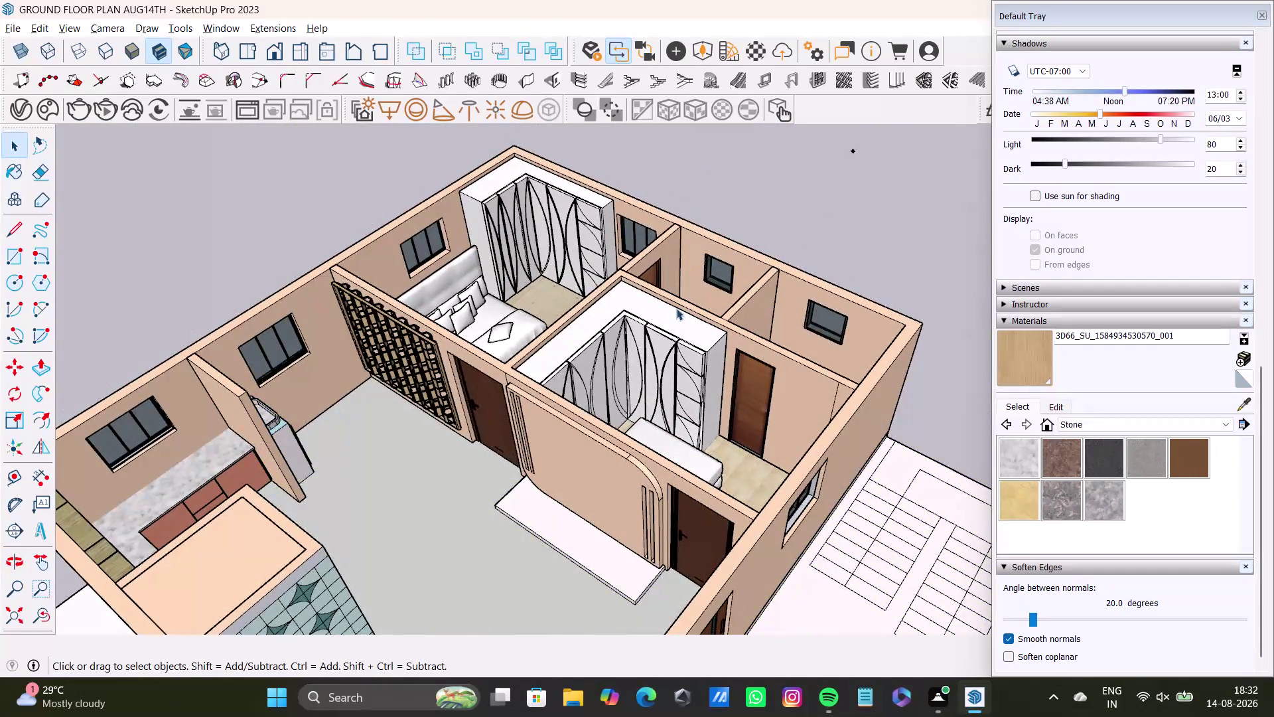
scroll(up, 3)
scroll(down, 3)
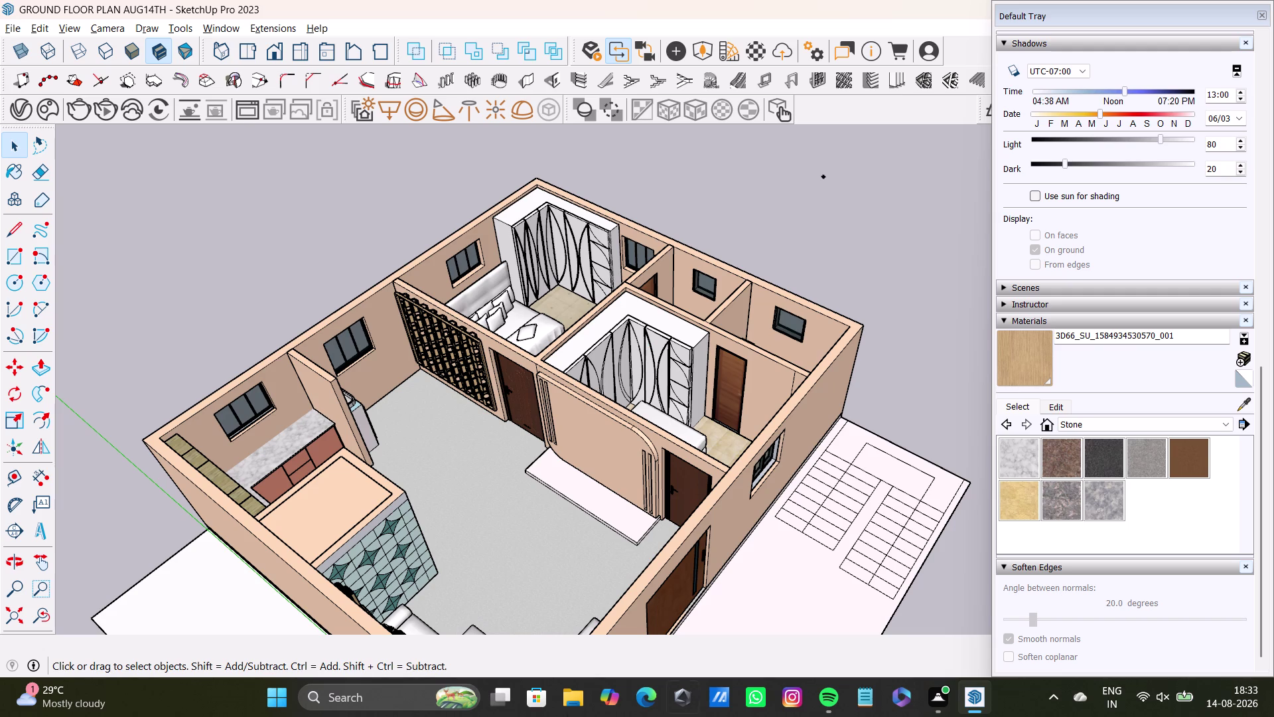
middle_drag(552, 362, 308, 424)
scroll(up, 3)
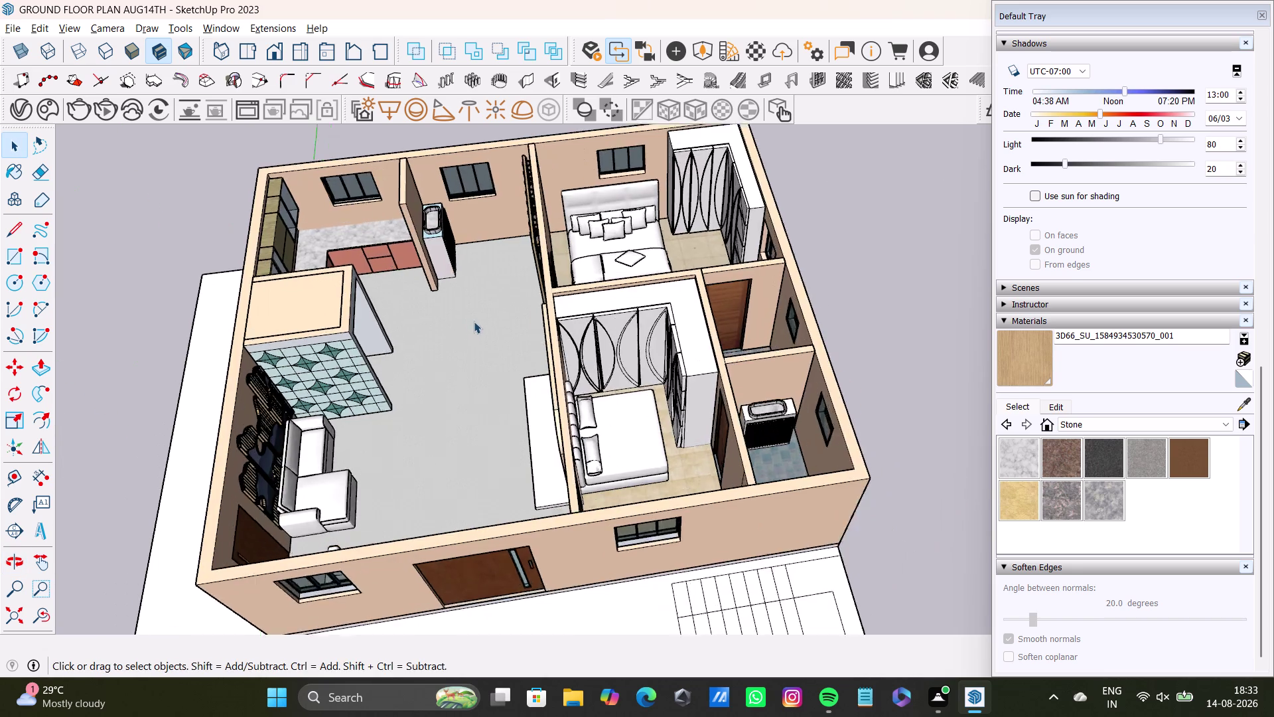
scroll(up, 3)
Orbit to a front and corner overview of the plan, then open Chaos Cosmos.
middle_drag(485, 316, 512, 364)
key(space)
key(space)
key(space)
scroll(down, 3)
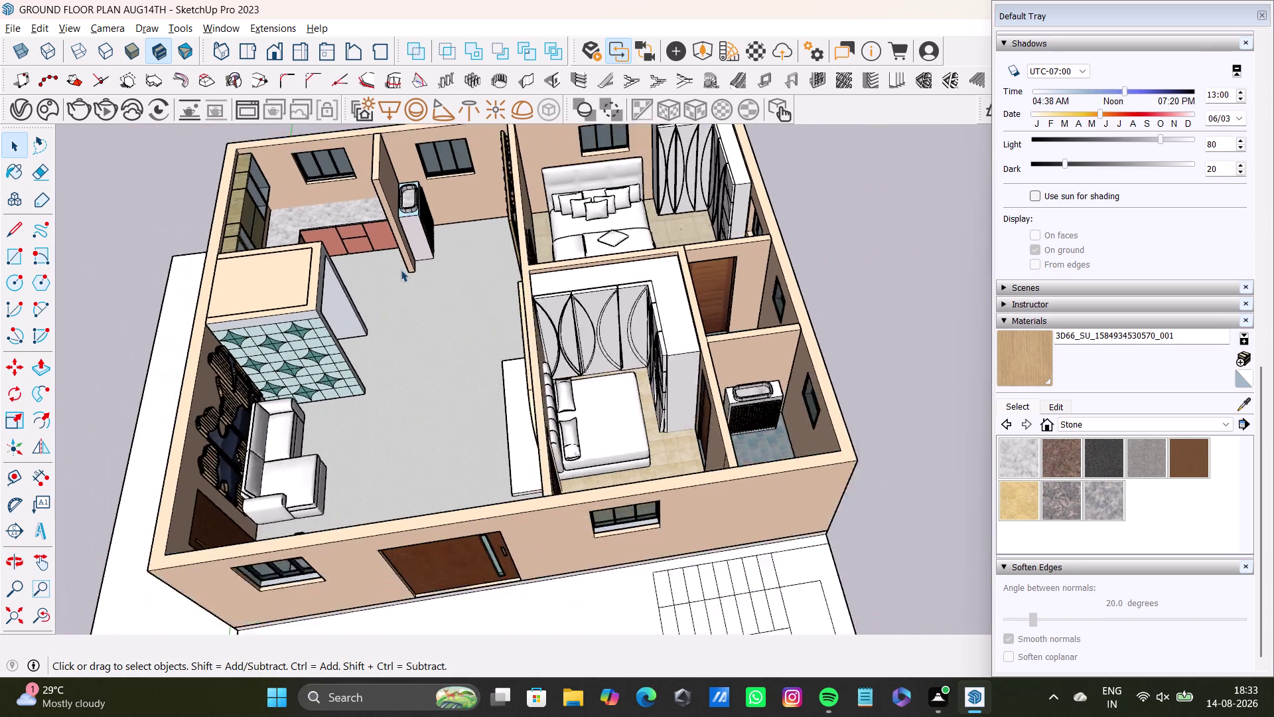
scroll(down, 3)
scroll(up, 3)
middle_drag(438, 267, 633, 230)
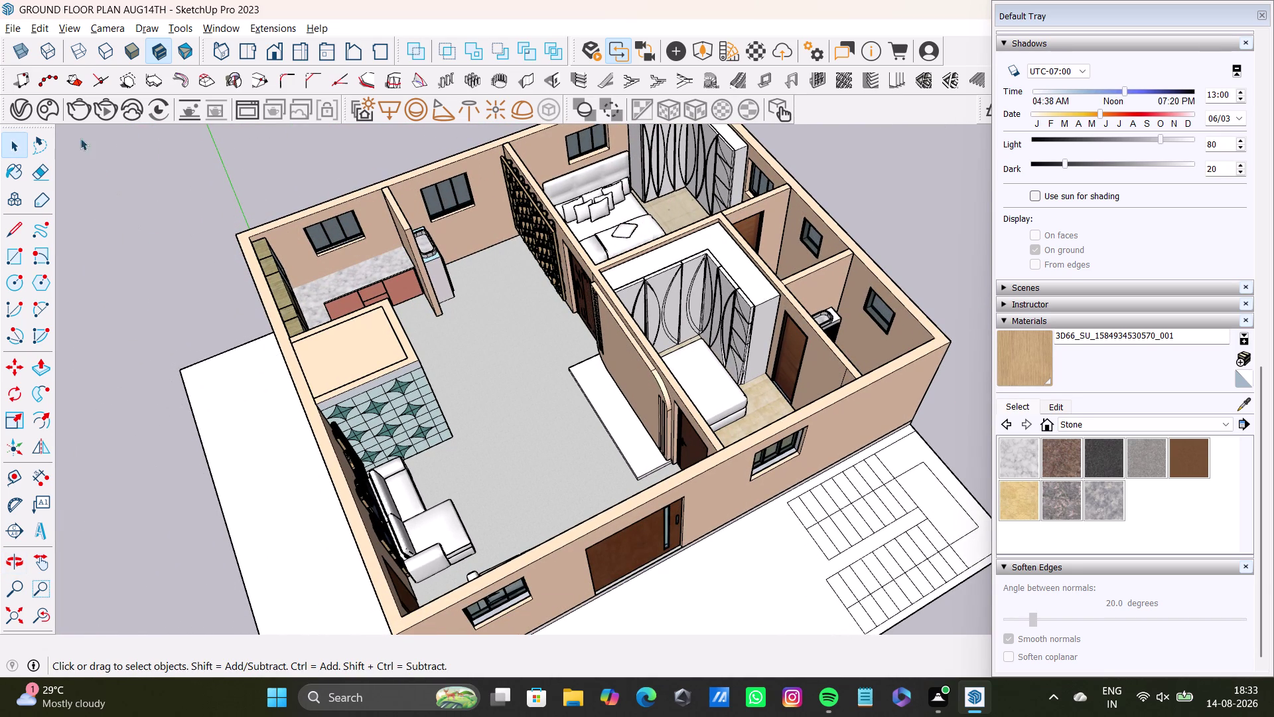
click(37, 109)
Replace the bed search with 'dining' and pick the Contour Dining Table suggestion.
click(215, 50)
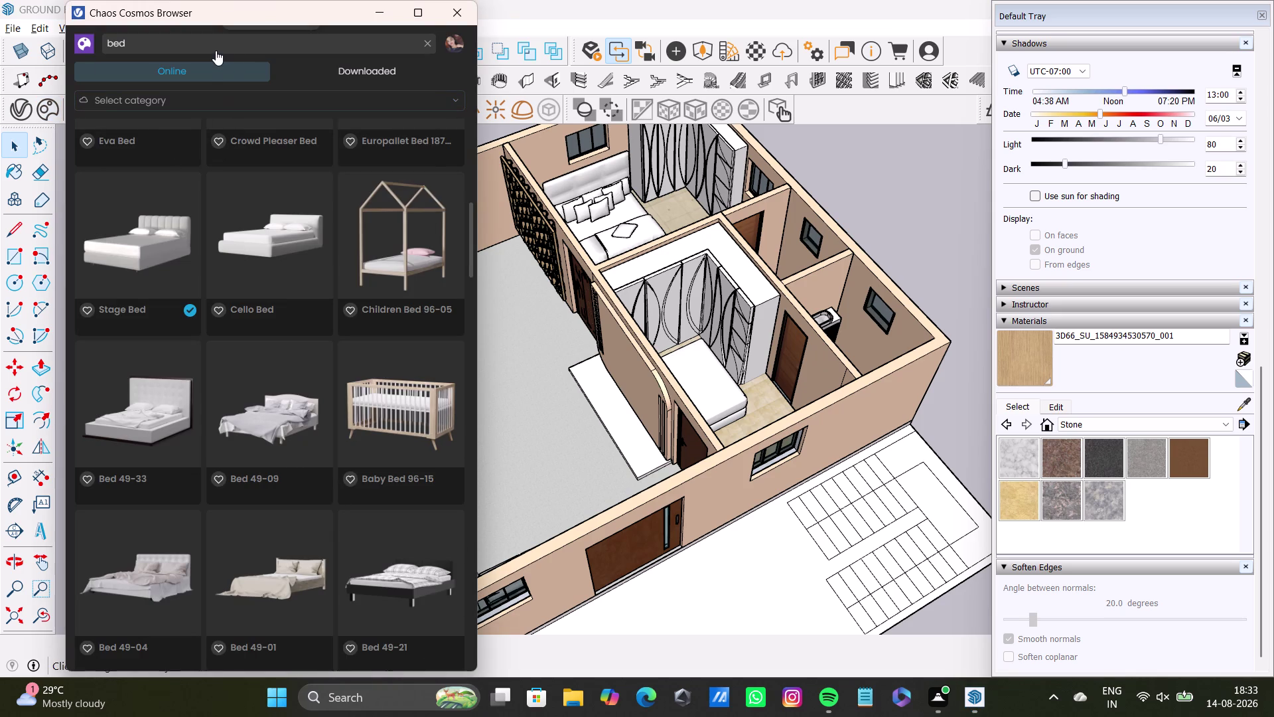
key(BackSpace)
key(BackSpace)
key(BackSpace)
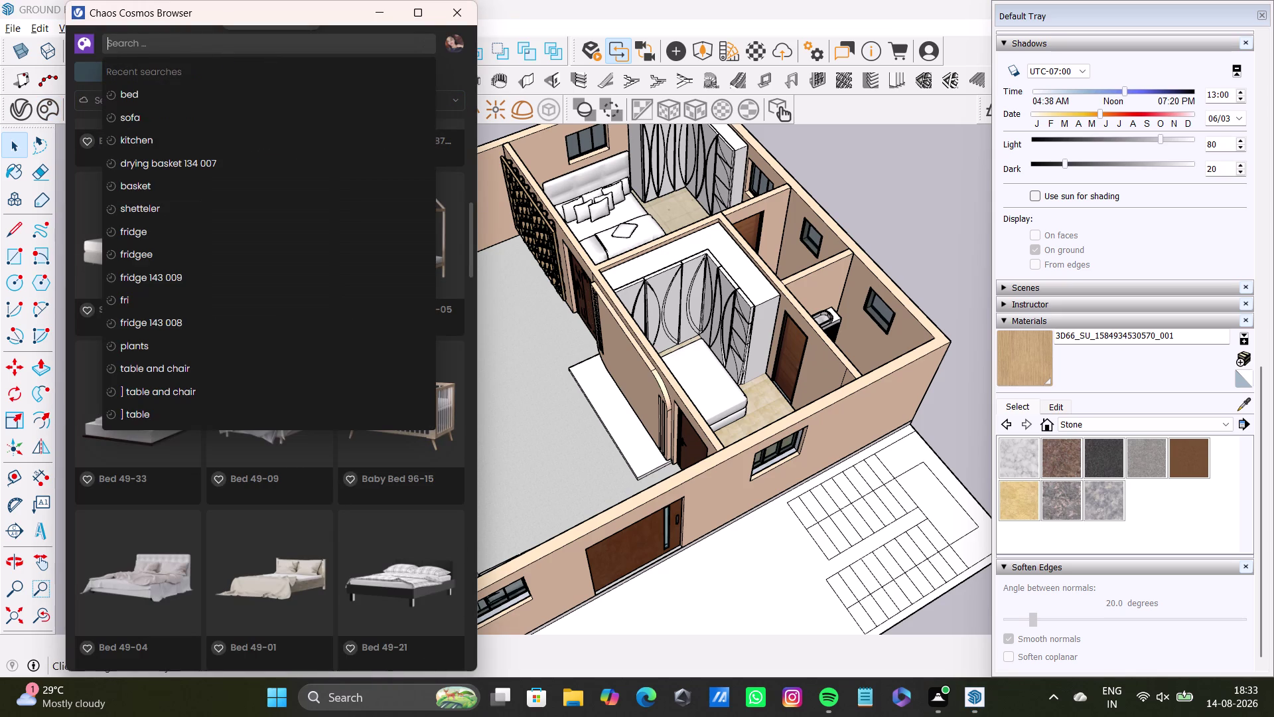
text(dini)
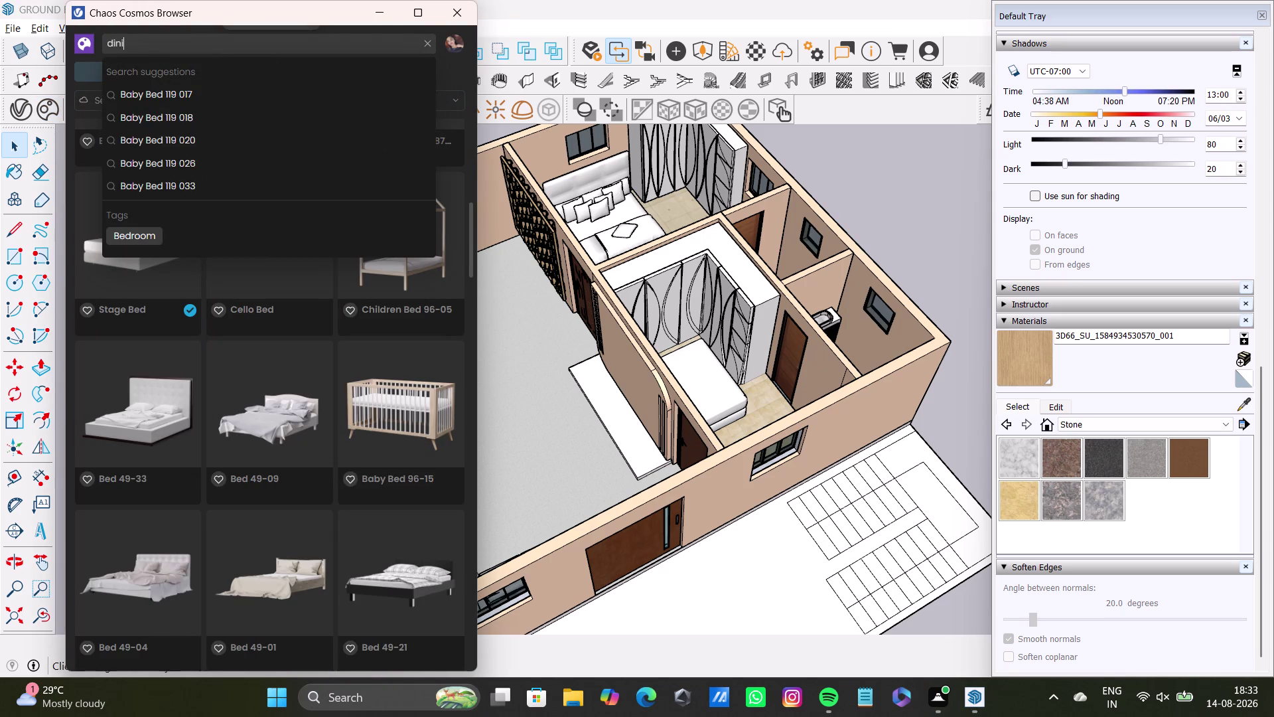
text(ng)
key(space)
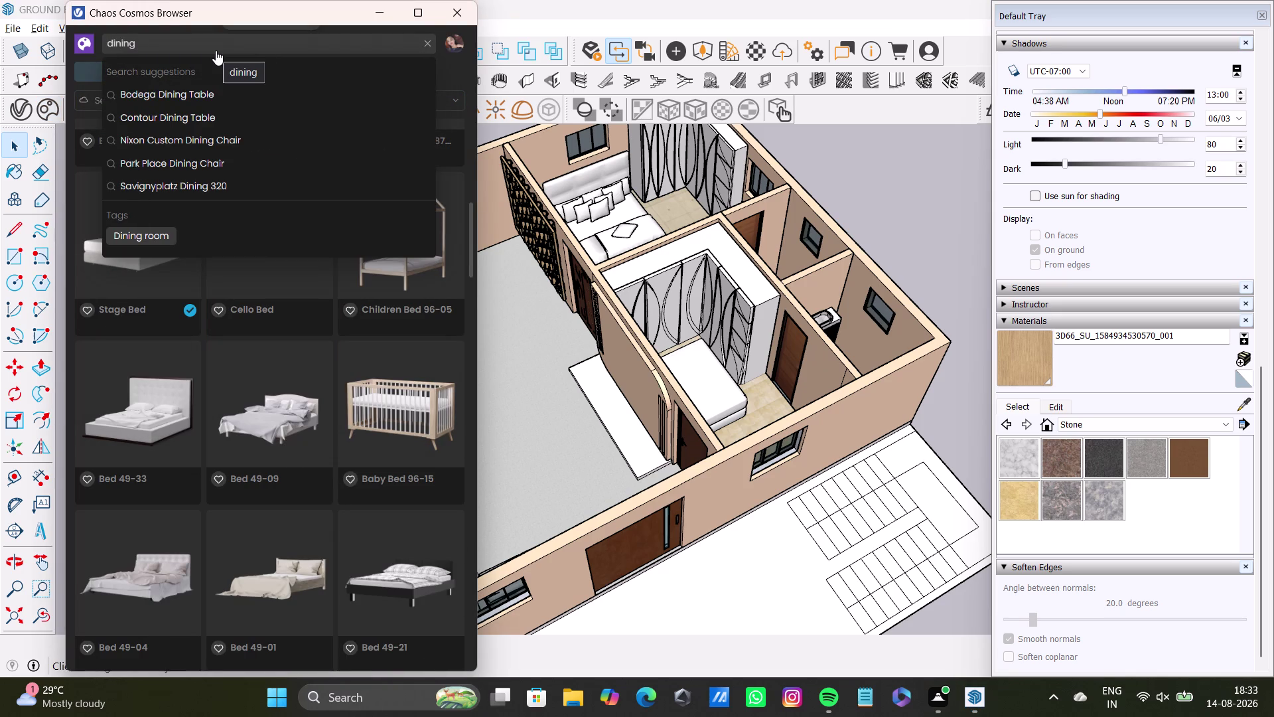
click(205, 121)
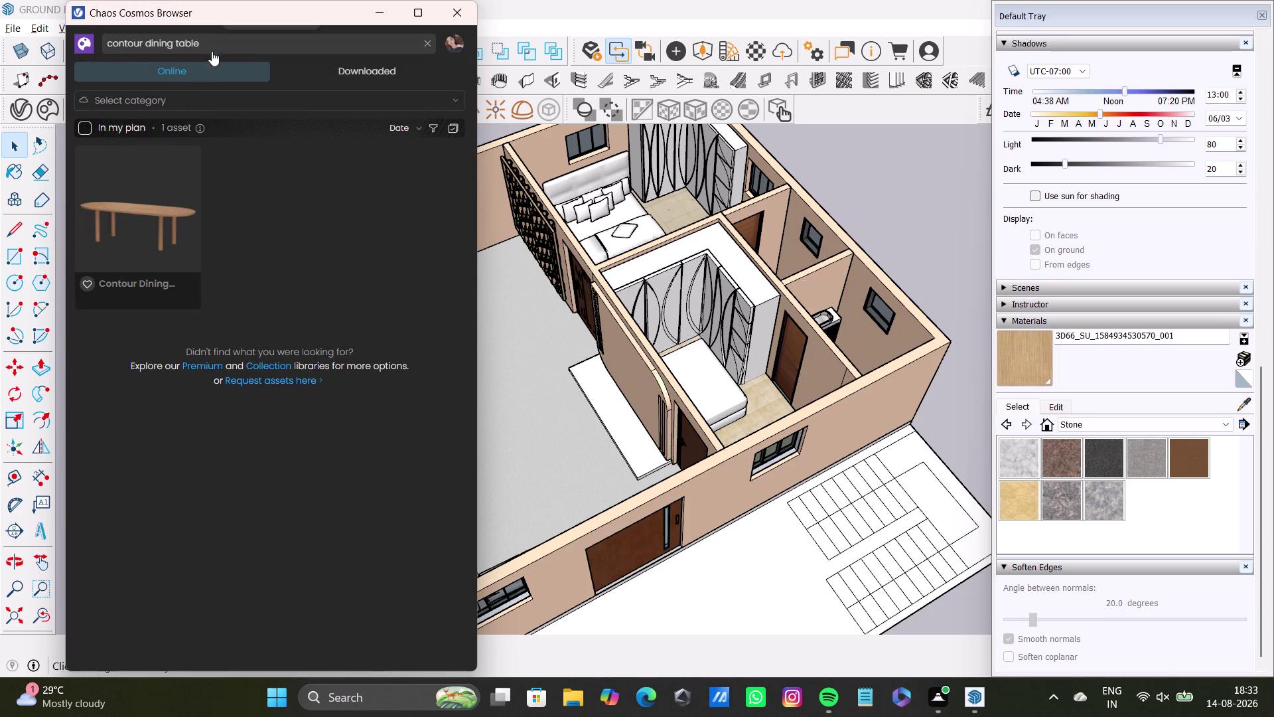
Trim 'contour' from the query and search 'dining table', listing 98 assets.
click(139, 41)
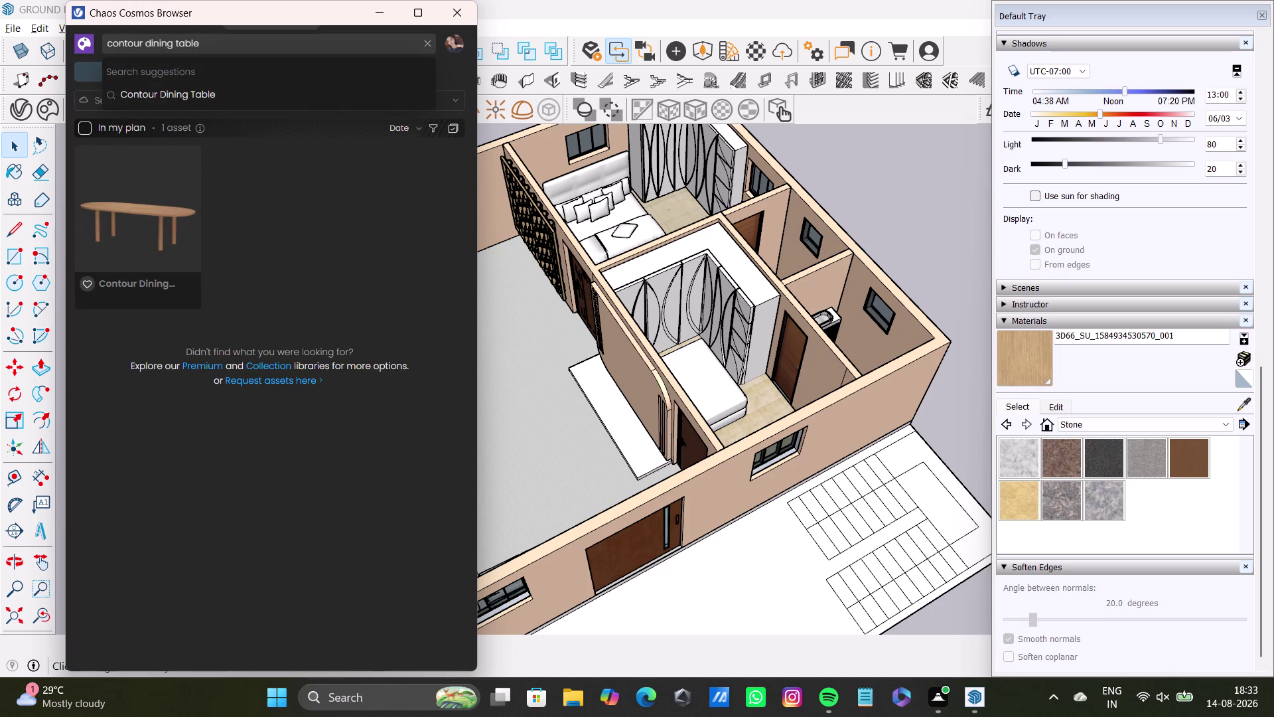
click(140, 43)
click(144, 45)
key(BackSpace)
key(BackSpace)
key(BackSpace)
key(Return)
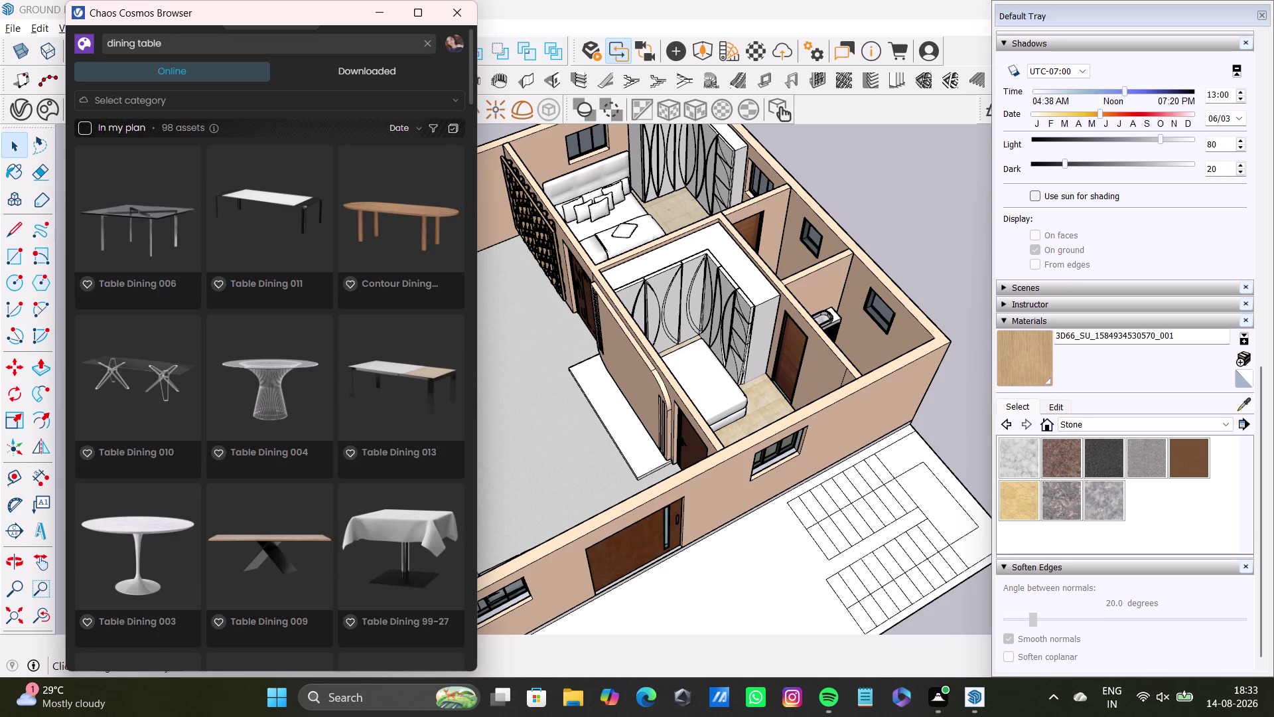
Scroll down through the dining table results grid.
scroll(down, 3)
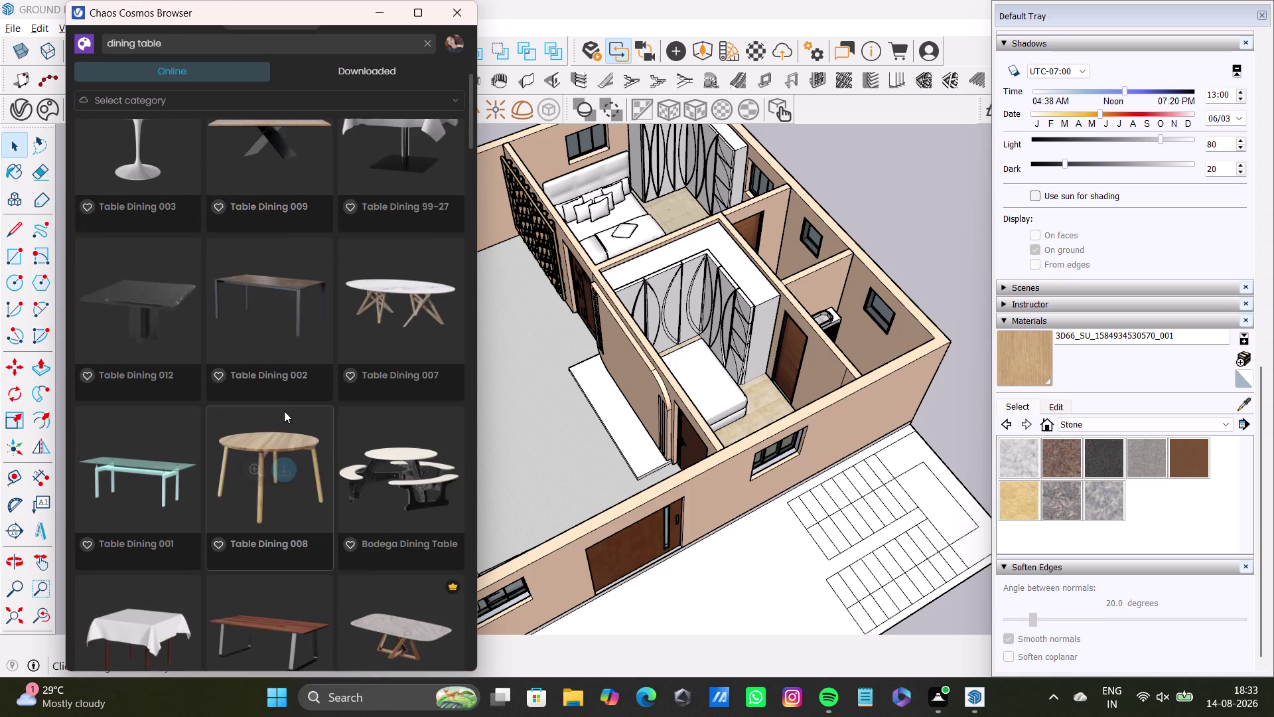
scroll(down, 3)
scroll(down, 3)
scroll(down, 3)
scroll(down, 3)
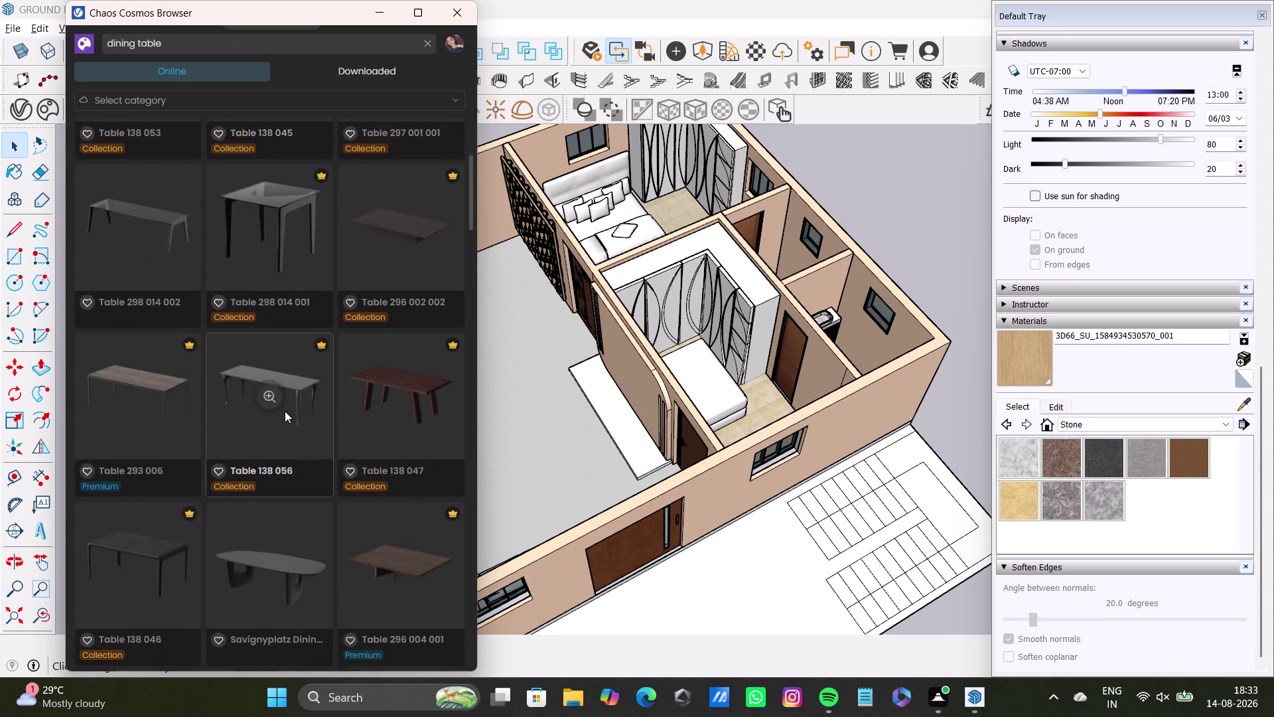
scroll(down, 3)
scroll(down, 3)
scroll(down, 3)
scroll(down, 3)
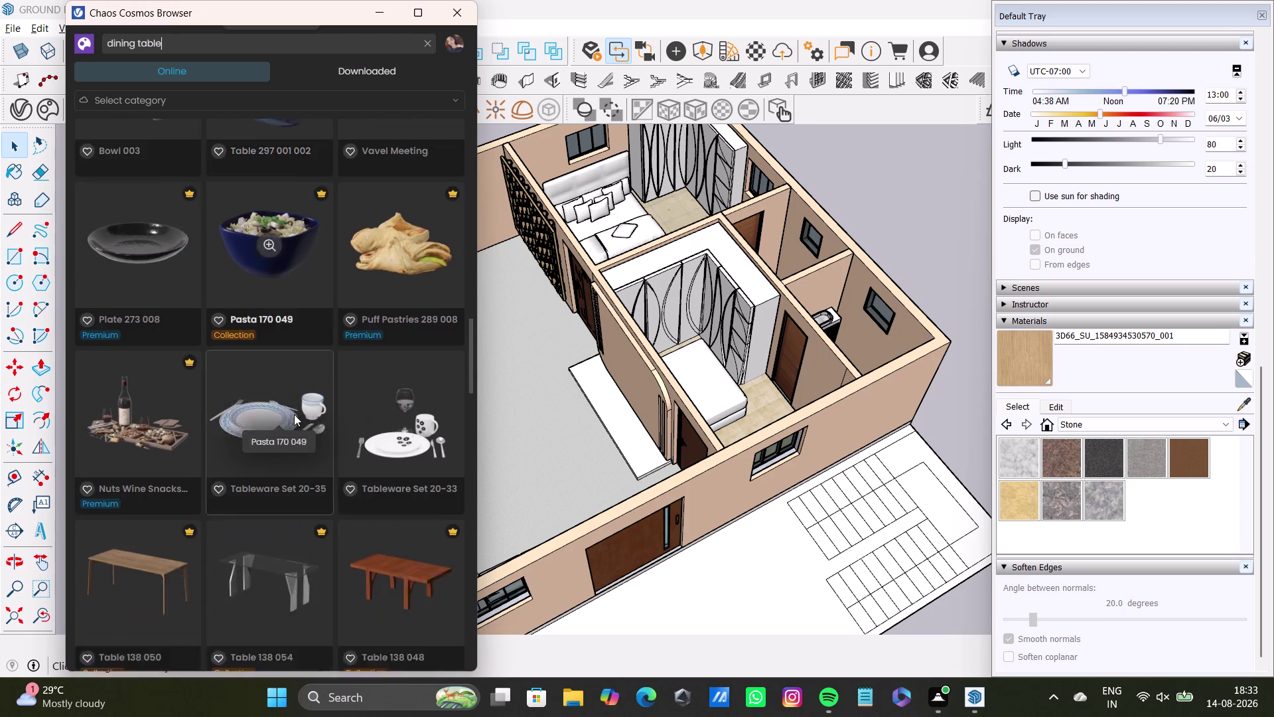
scroll(down, 3)
Browse further results, scroll back up, and close the Chaos Cosmos Browser.
scroll(down, 3)
scroll(down, 3)
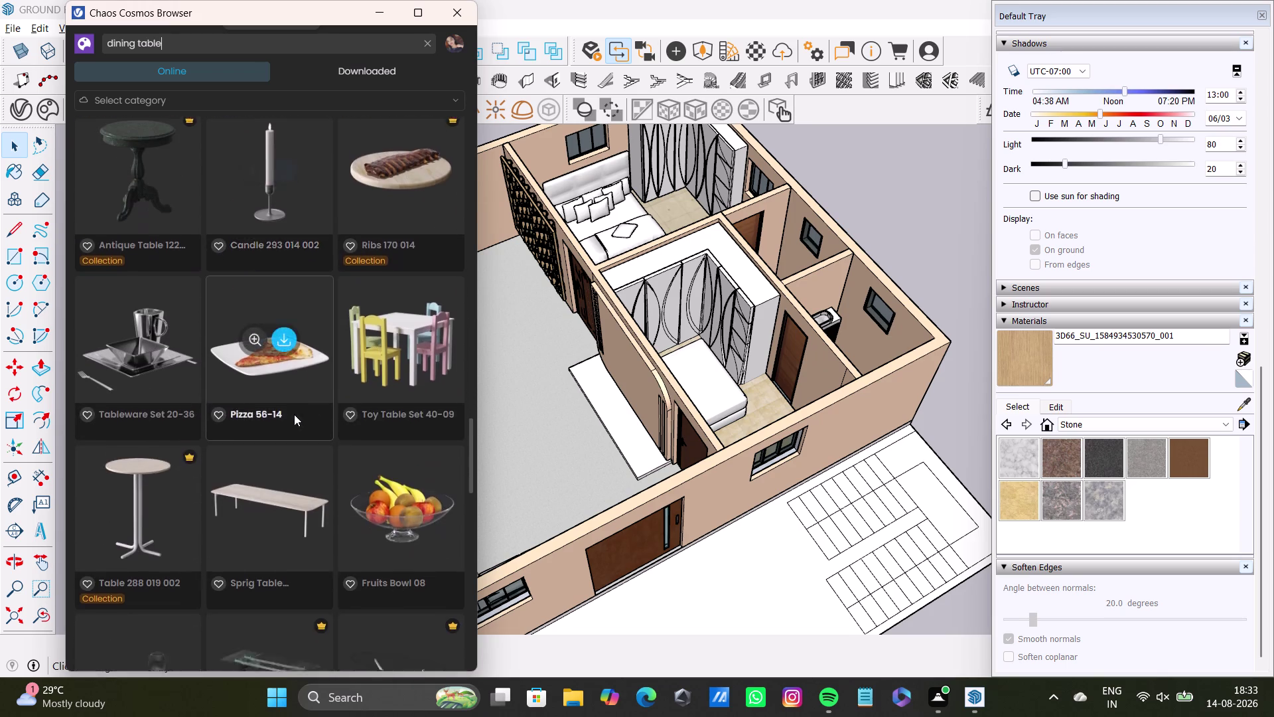
scroll(down, 3)
scroll(down, 3)
scroll(down, 3)
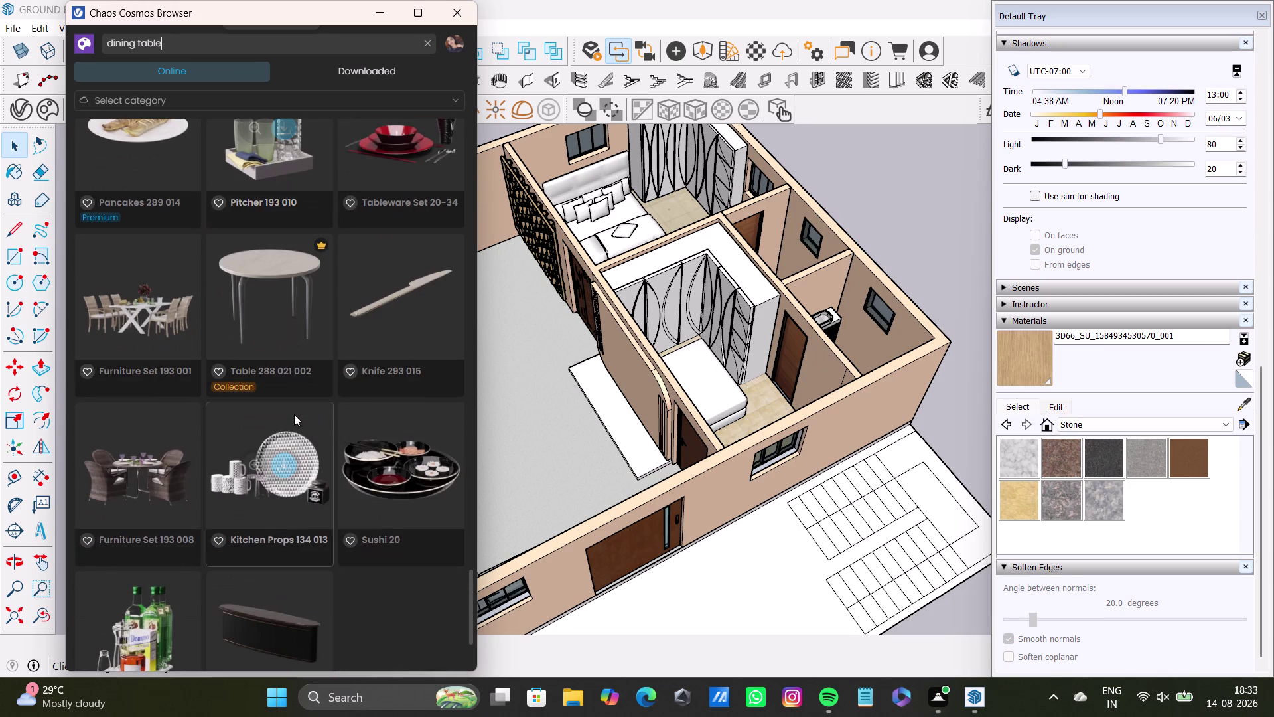
scroll(down, 3)
scroll(down, 3)
scroll(up, 3)
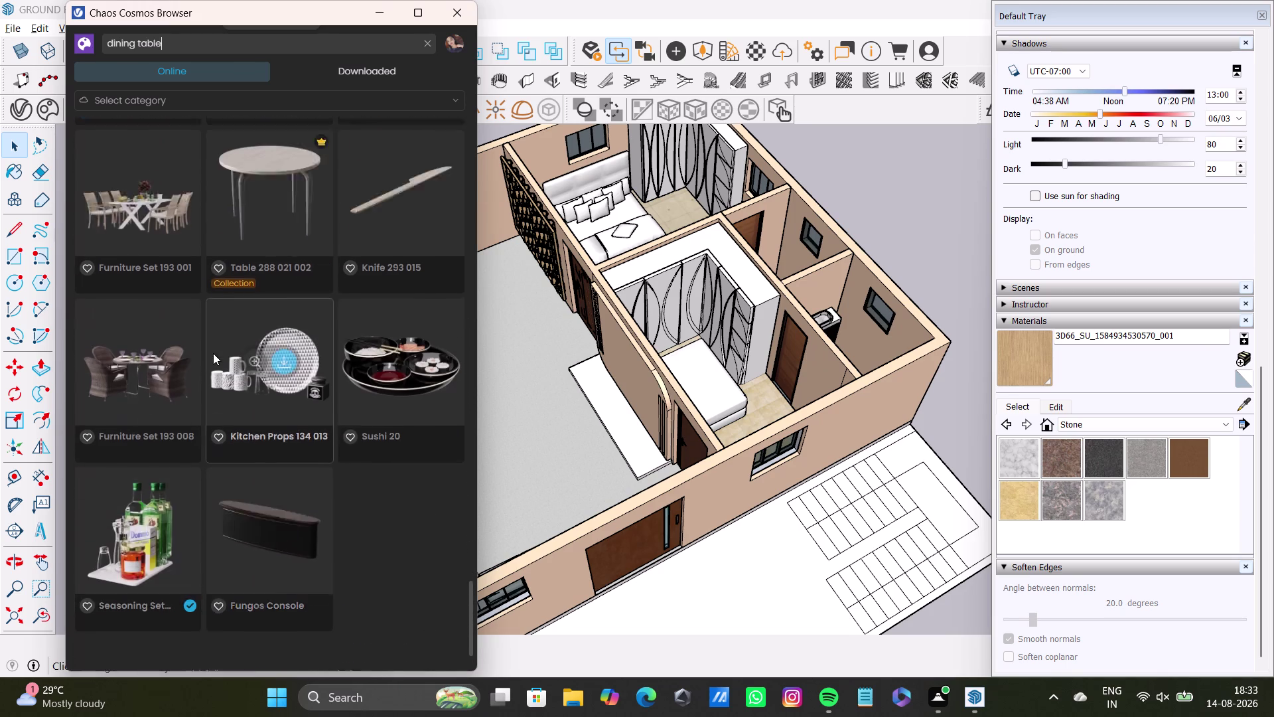
scroll(up, 3)
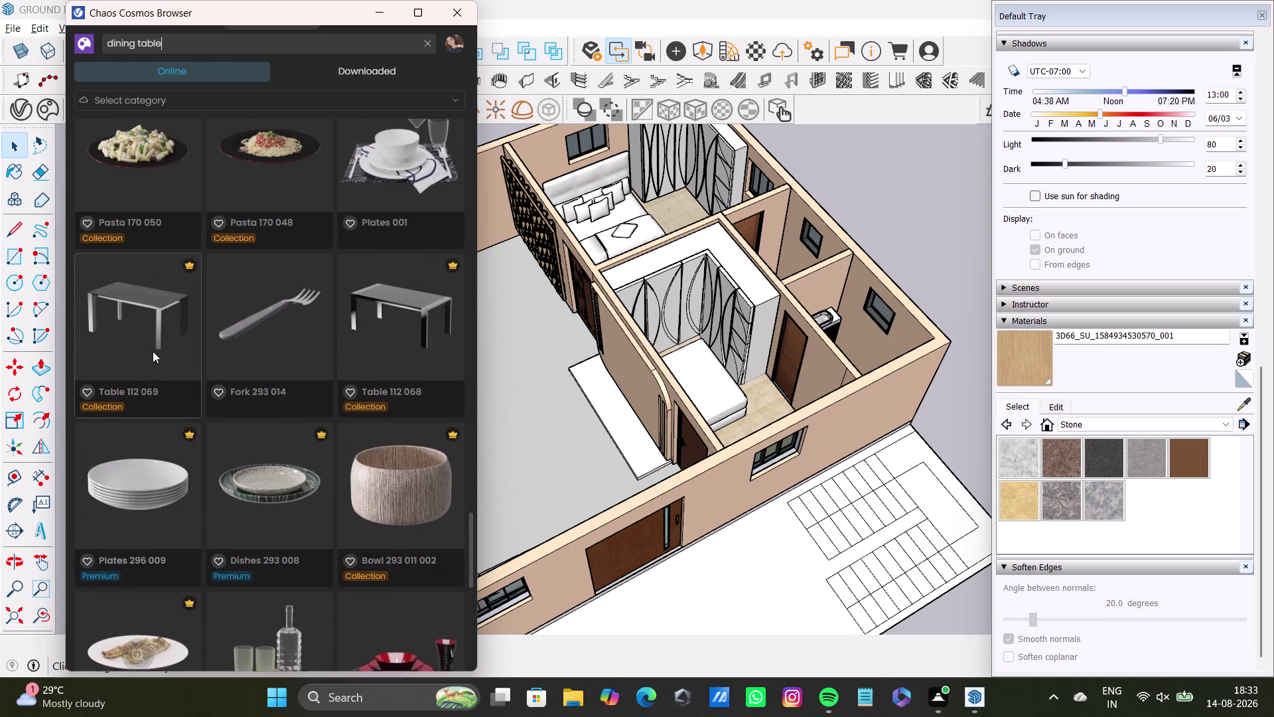
scroll(up, 3)
click(371, 22)
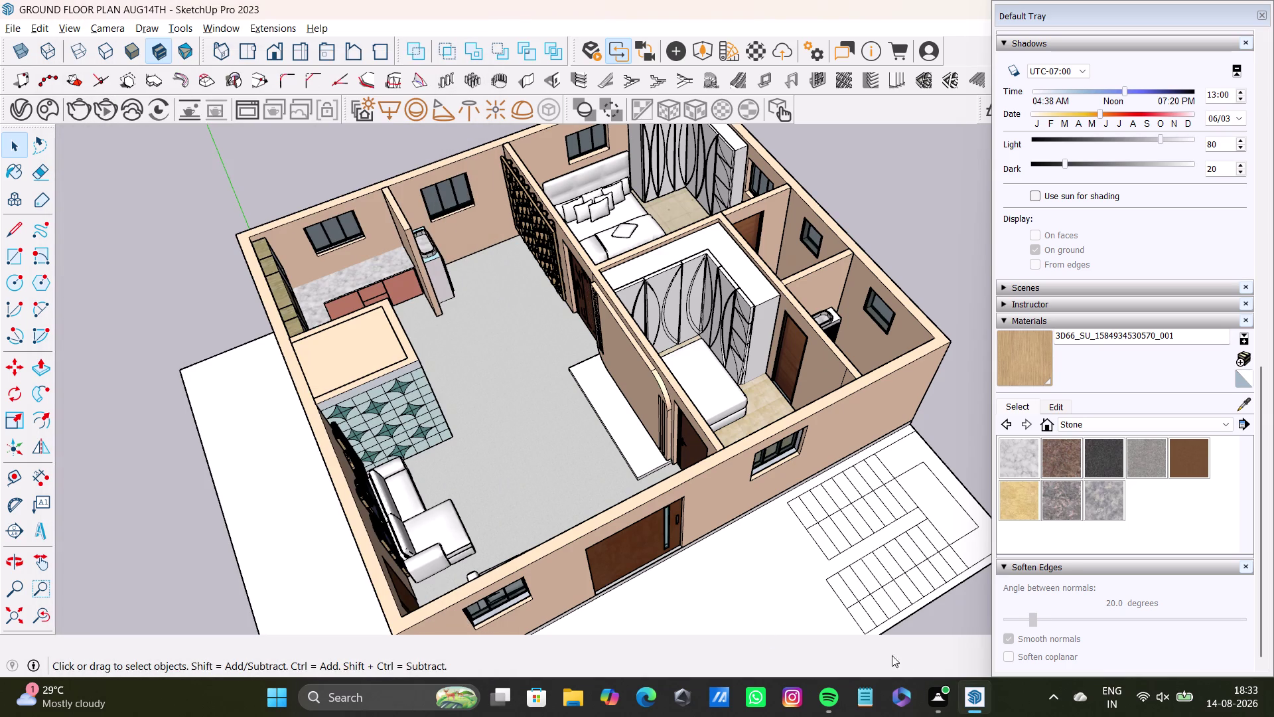